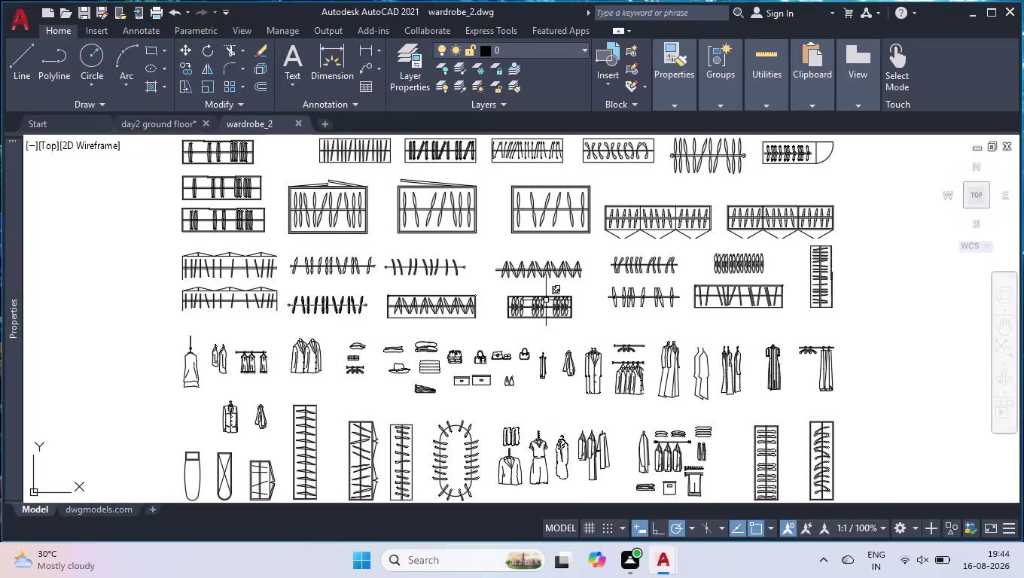
Copy the long hanging-rail wardrobe block from wardrobe_2.dwg and return to the day2 ground floor plan.
scroll(down, 3)
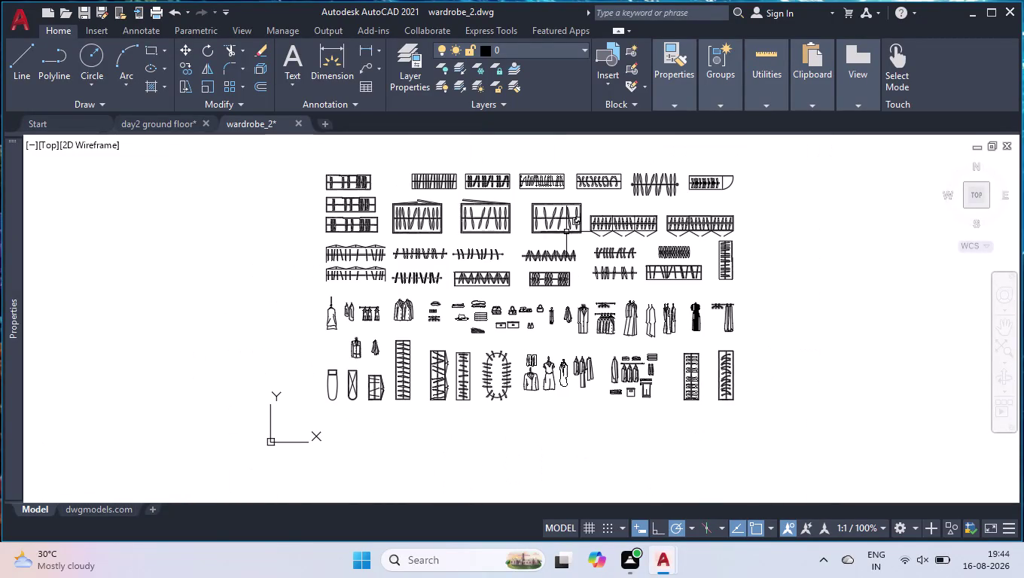
scroll(up, 3)
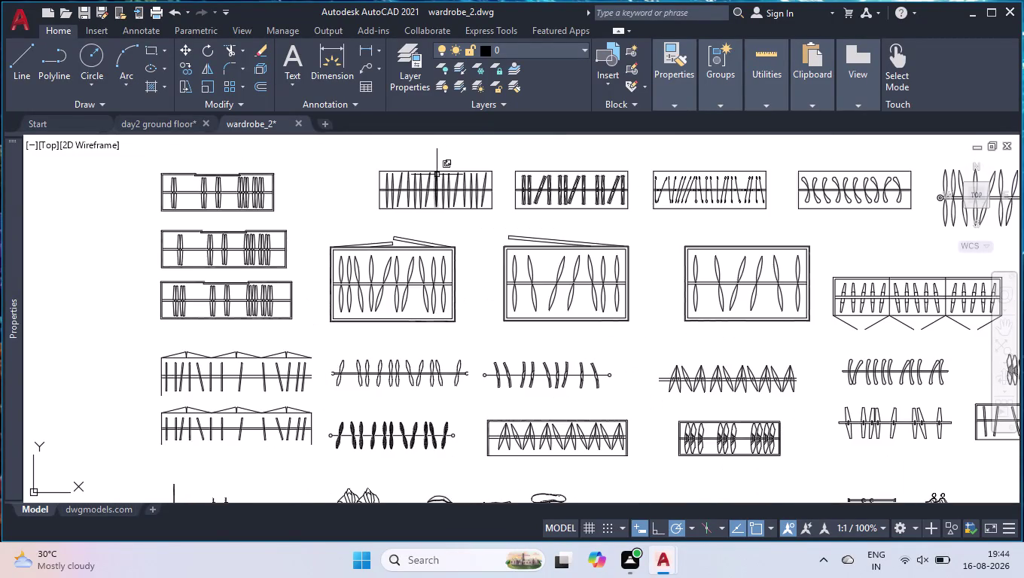
scroll(up, 3)
scroll(down, 3)
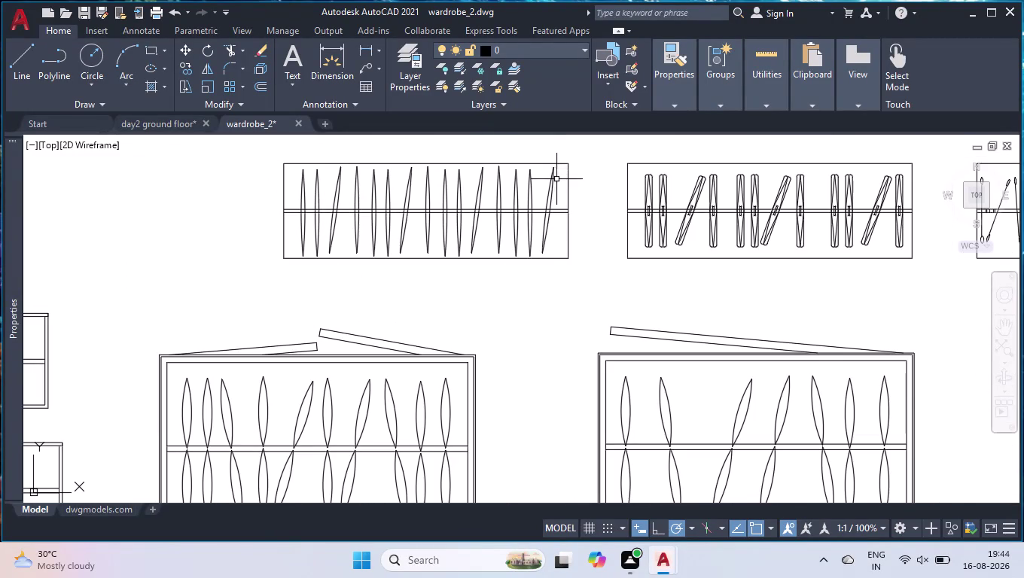
click(574, 157)
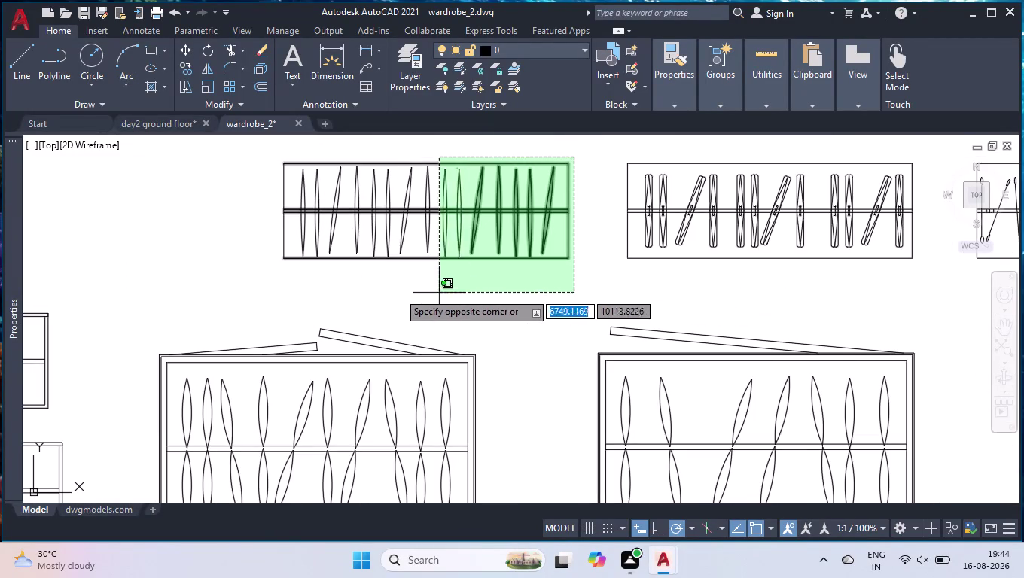
click(276, 289)
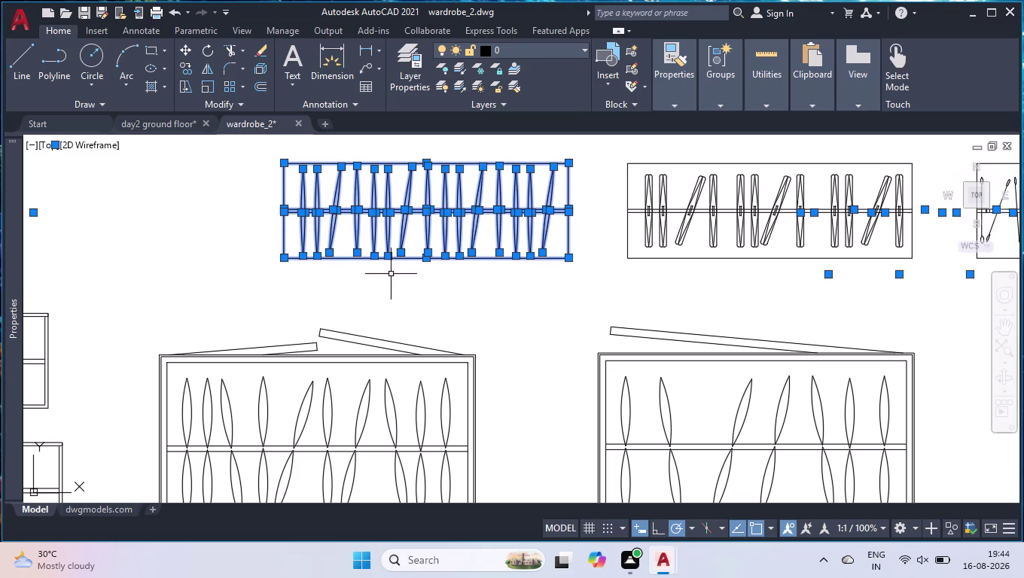
key(c)
key(BackSpace)
key(ctrl+c)
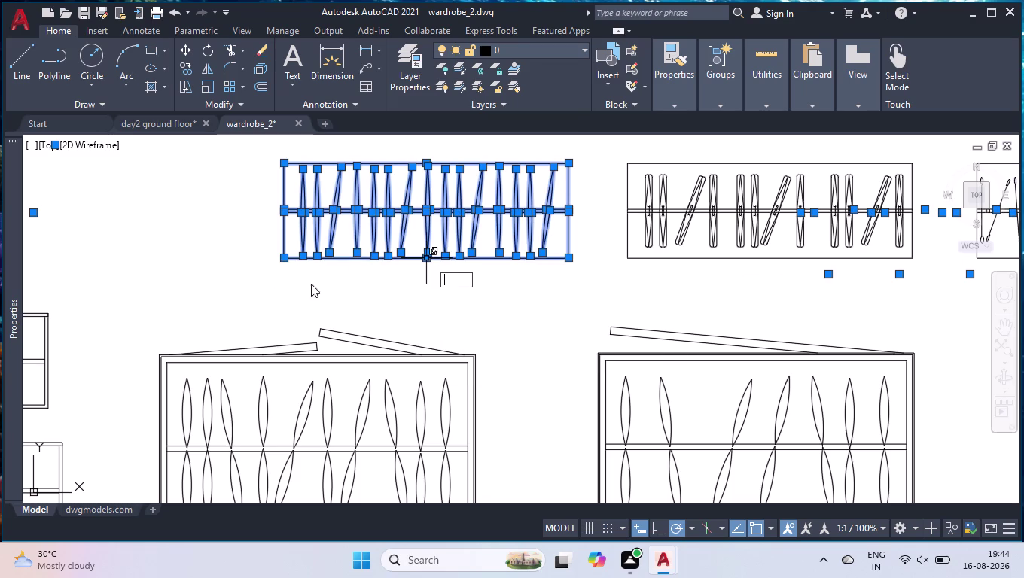
click(299, 279)
click(299, 278)
key(ctrl+c)
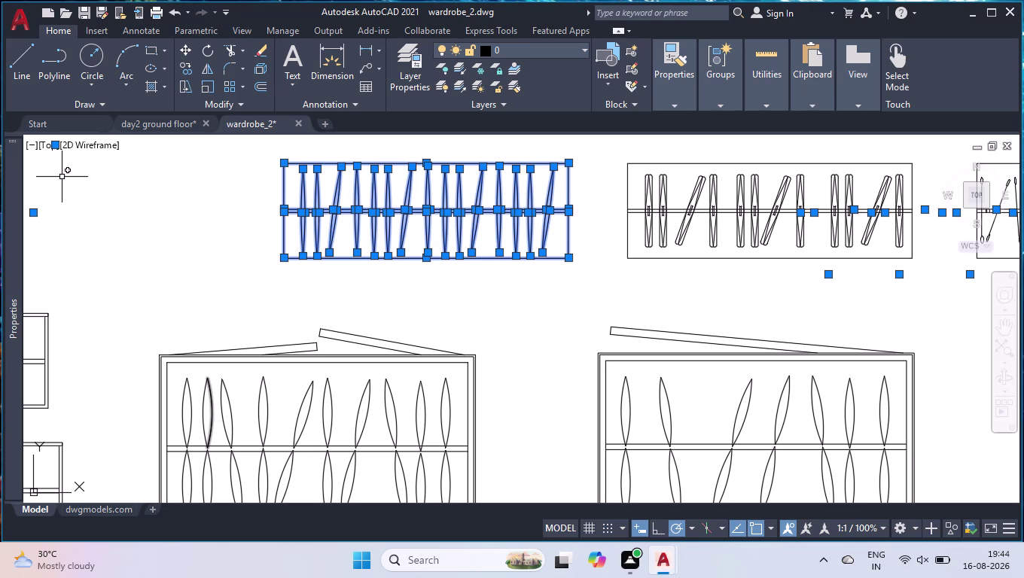
click(120, 120)
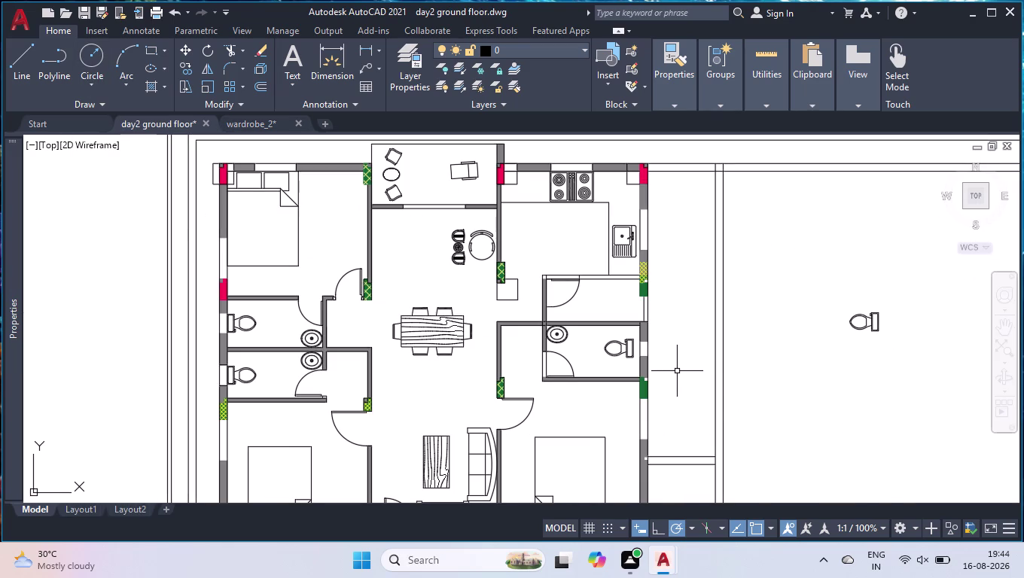
Paste the wardrobe beside the plan and combine its pieces into one group.
key(ctrl+v)
scroll(down, 3)
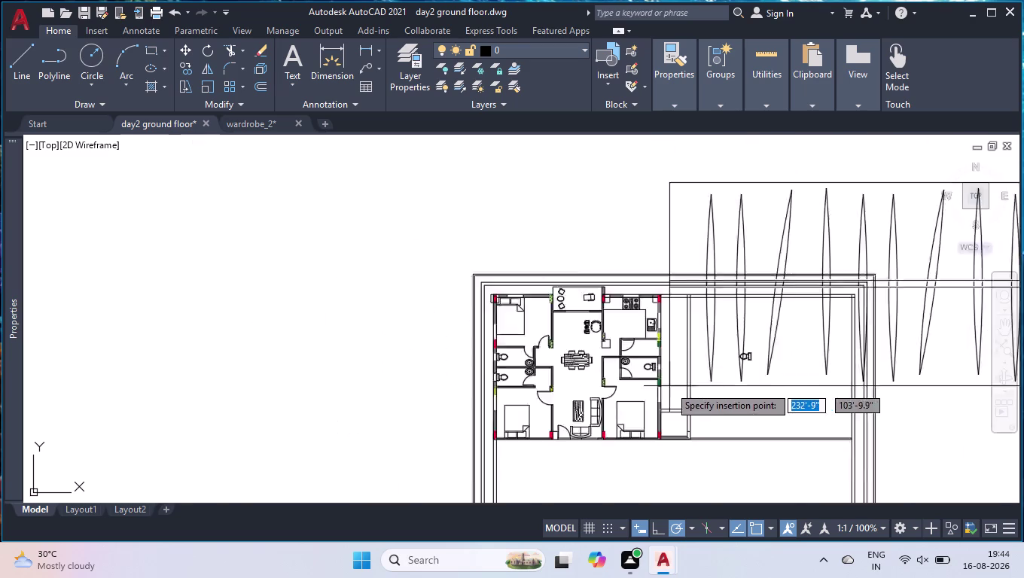
scroll(down, 3)
scroll(down, 3)
click(351, 320)
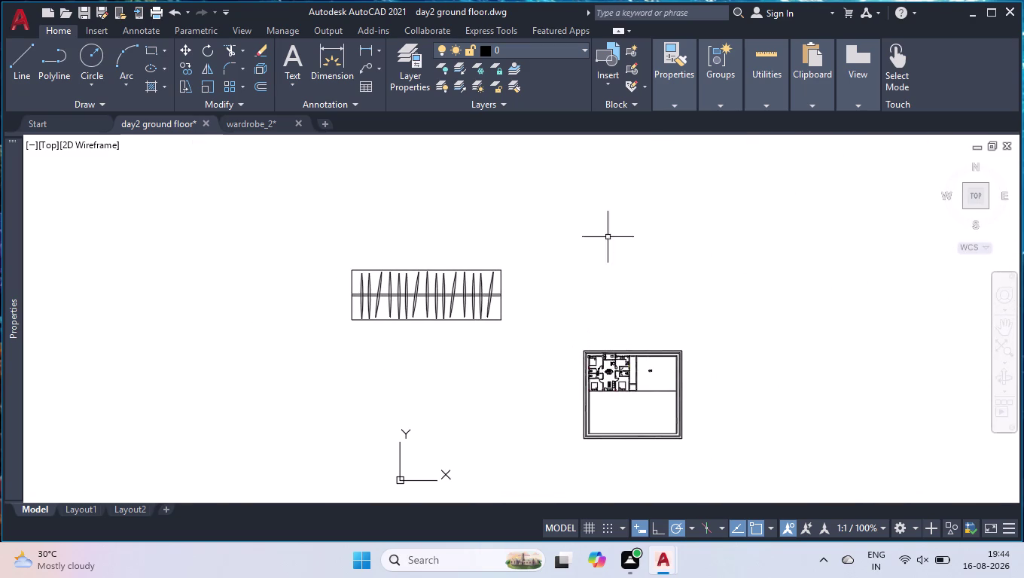
click(612, 229)
click(166, 332)
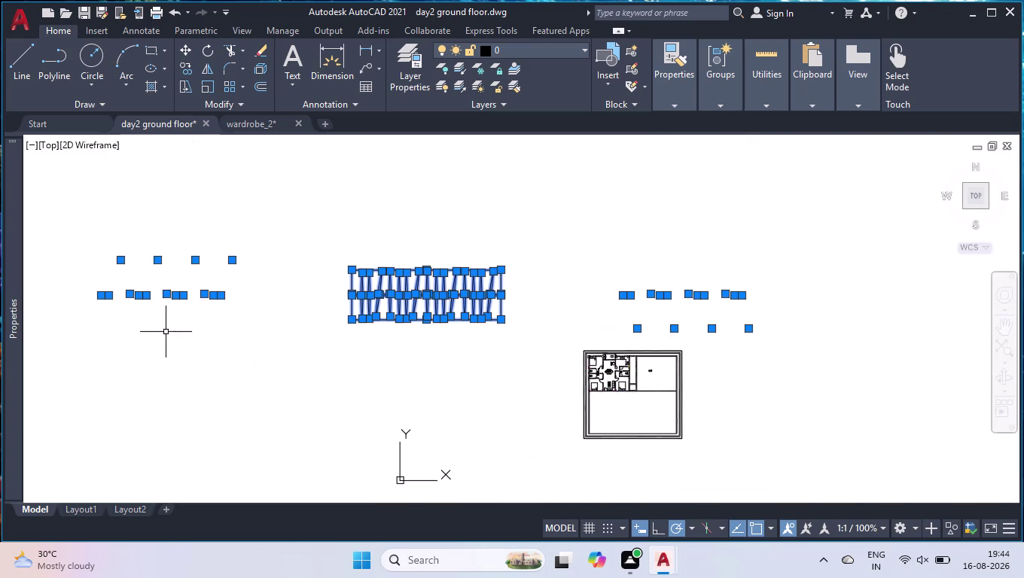
text(group)
key(Return)
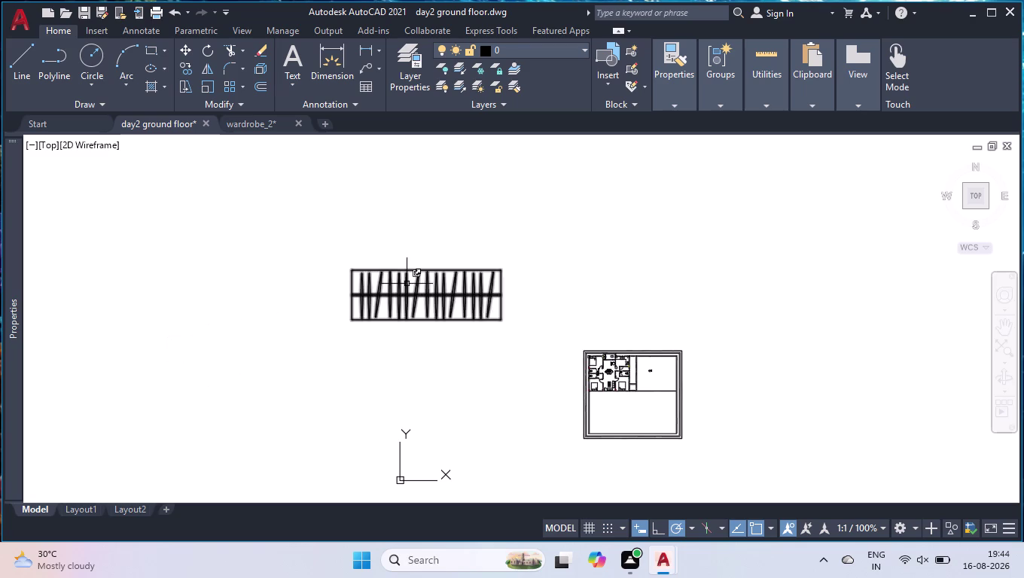
Scale the grouped wardrobe down from its corner base point, then reselect it.
click(407, 284)
text(sca)
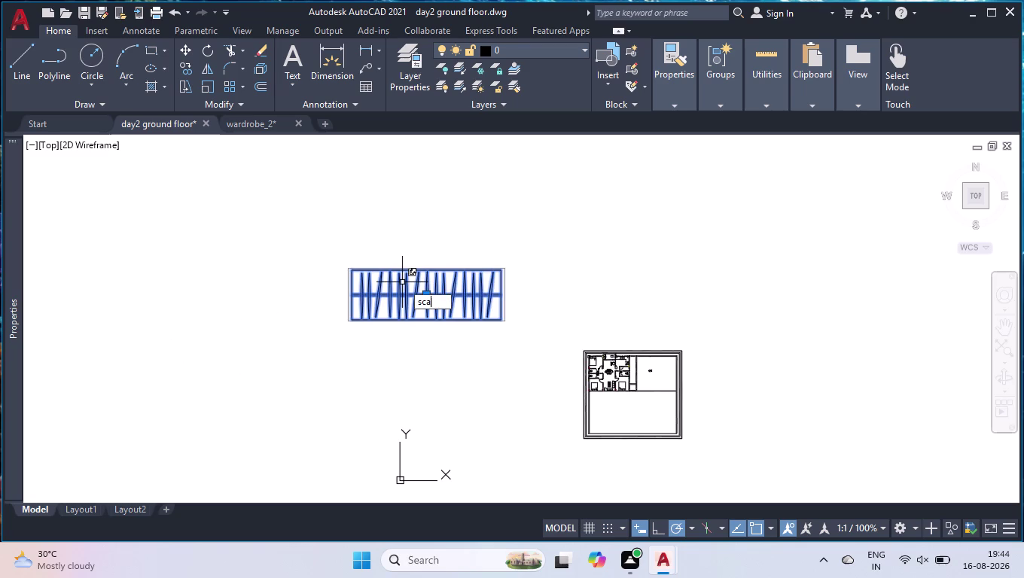
text(l)
key(Return)
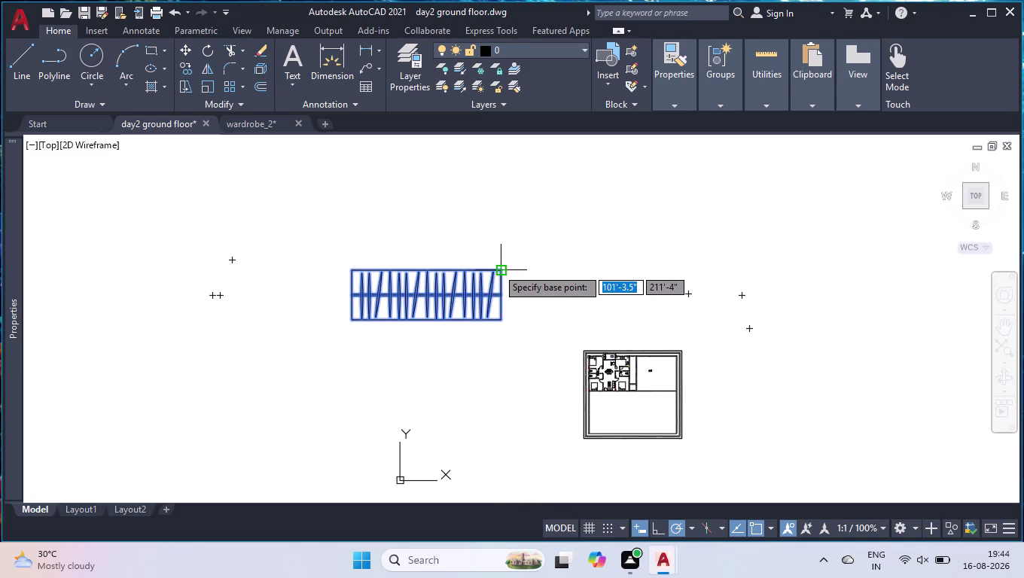
click(357, 320)
click(359, 315)
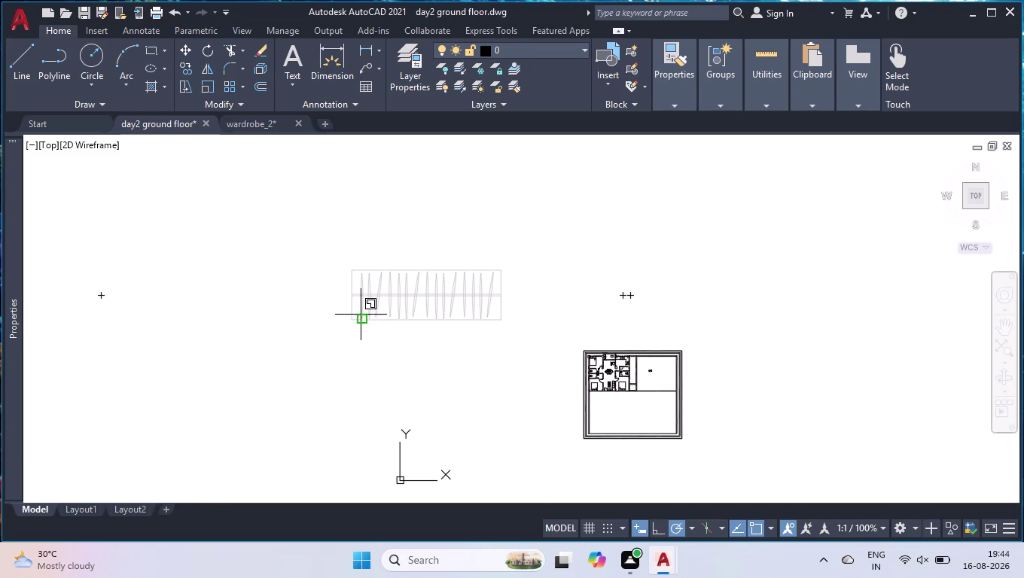
click(361, 315)
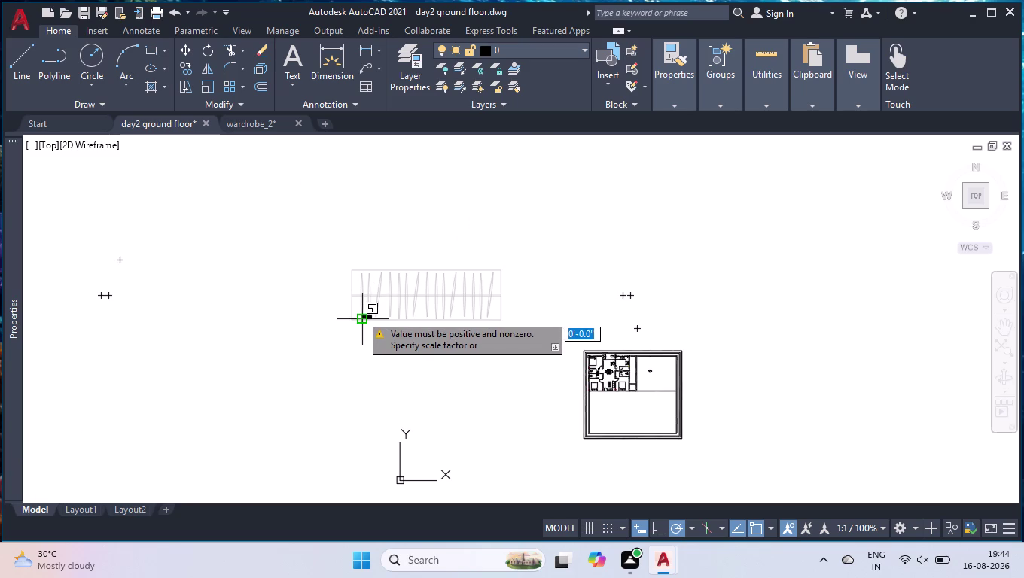
click(362, 313)
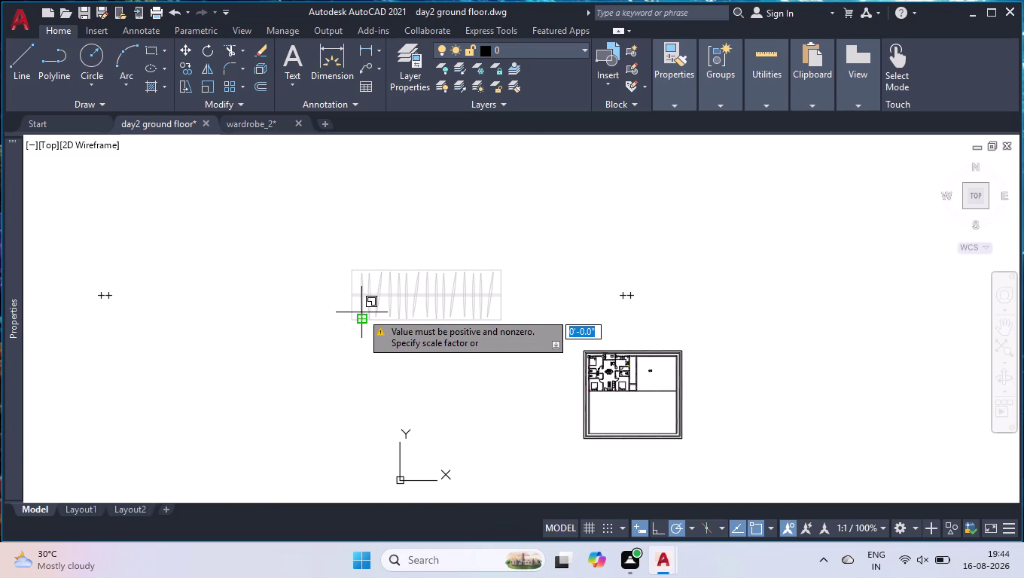
click(362, 313)
click(369, 311)
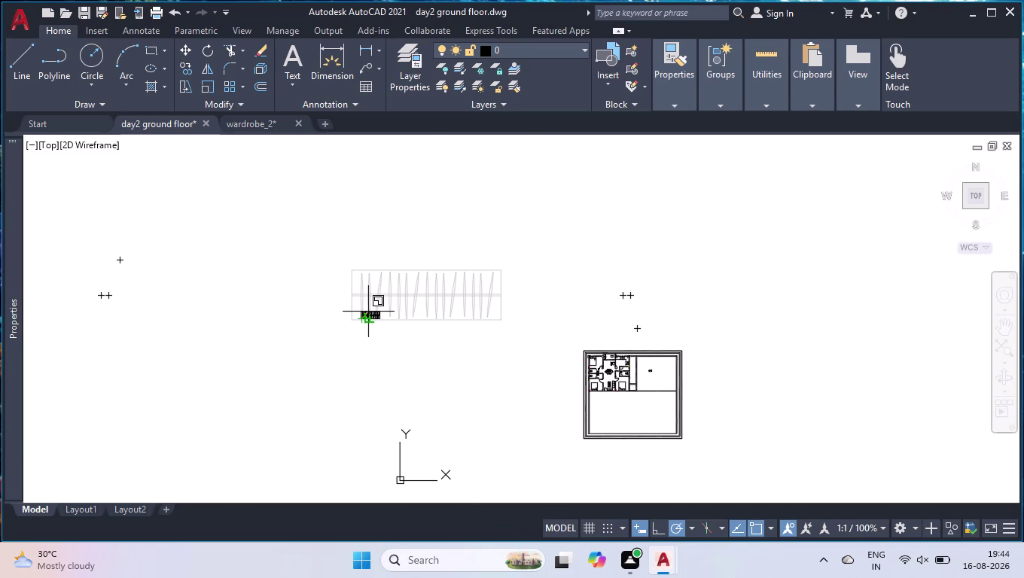
scroll(up, 3)
scroll(up, 3)
click(458, 277)
click(240, 433)
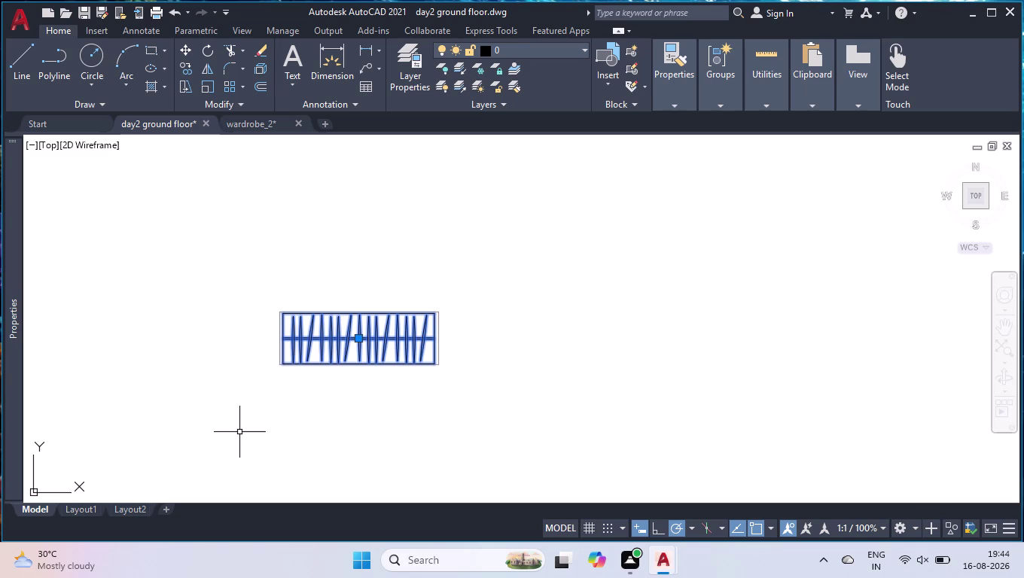
Rotate the wardrobe upright and pick it up to move it toward the bedroom.
text(ro)
key(Return)
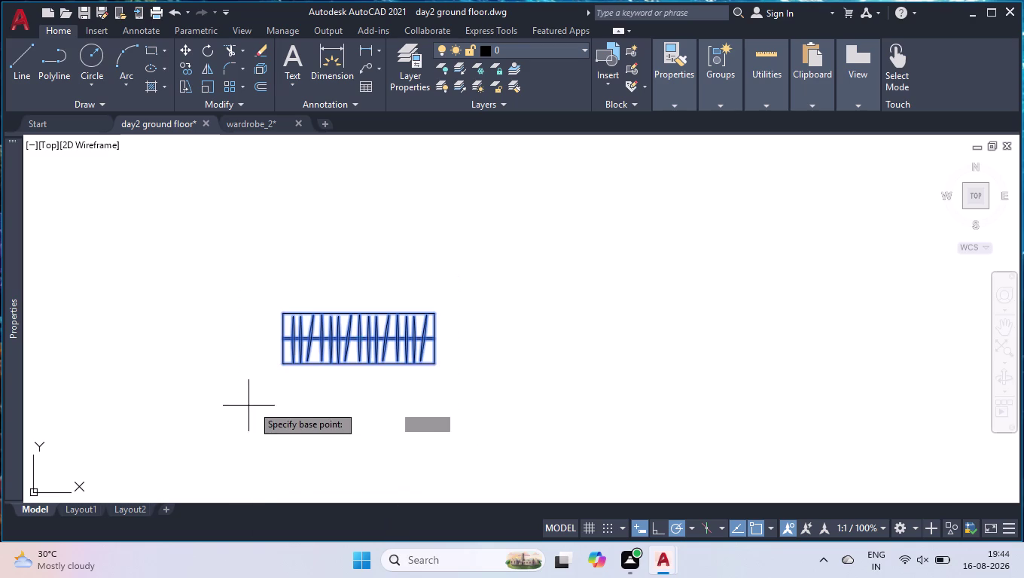
click(280, 361)
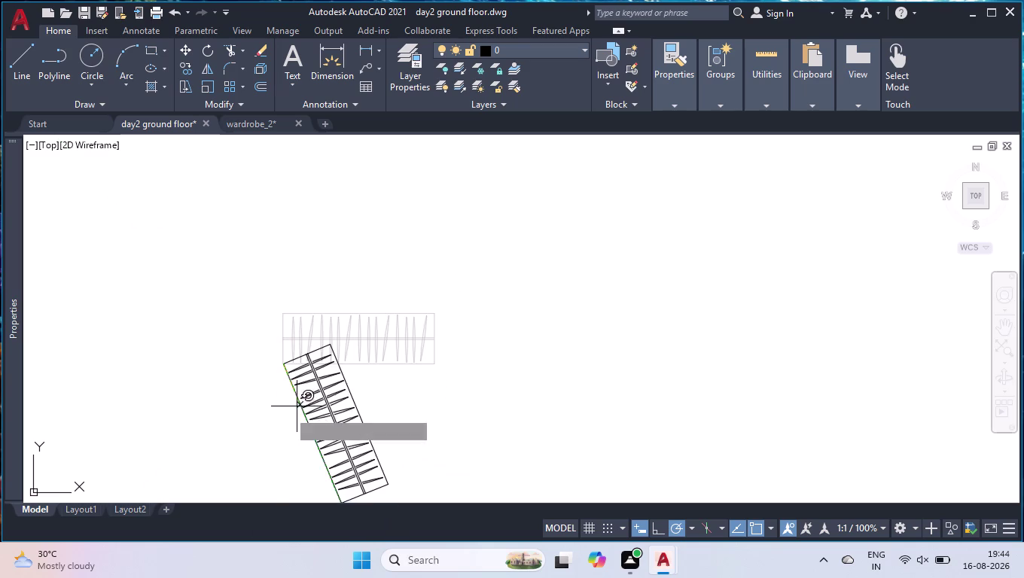
click(278, 423)
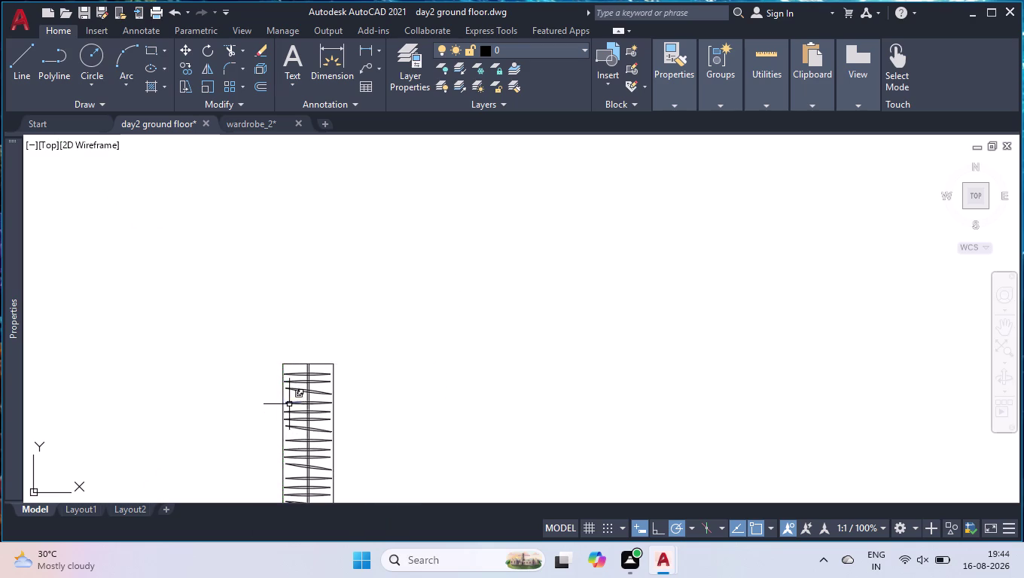
click(290, 404)
click(303, 438)
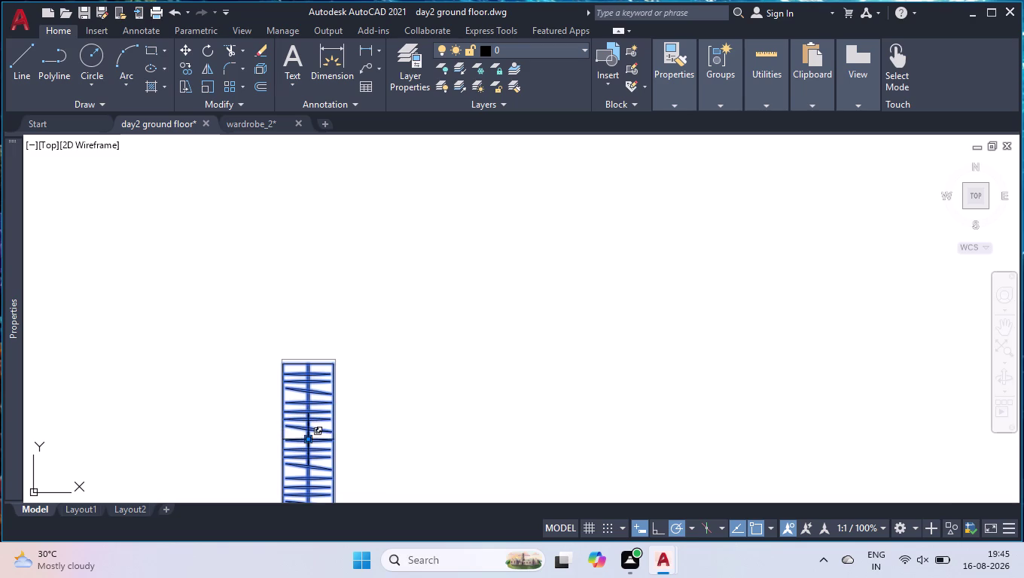
click(308, 441)
scroll(down, 3)
scroll(down, 3)
scroll(up, 3)
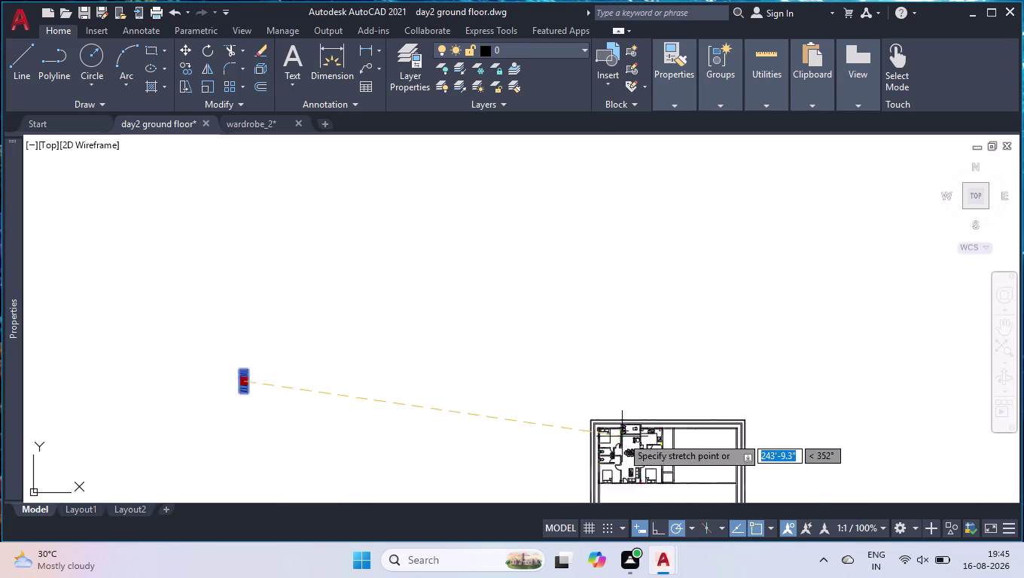
scroll(up, 3)
scroll(up, 3)
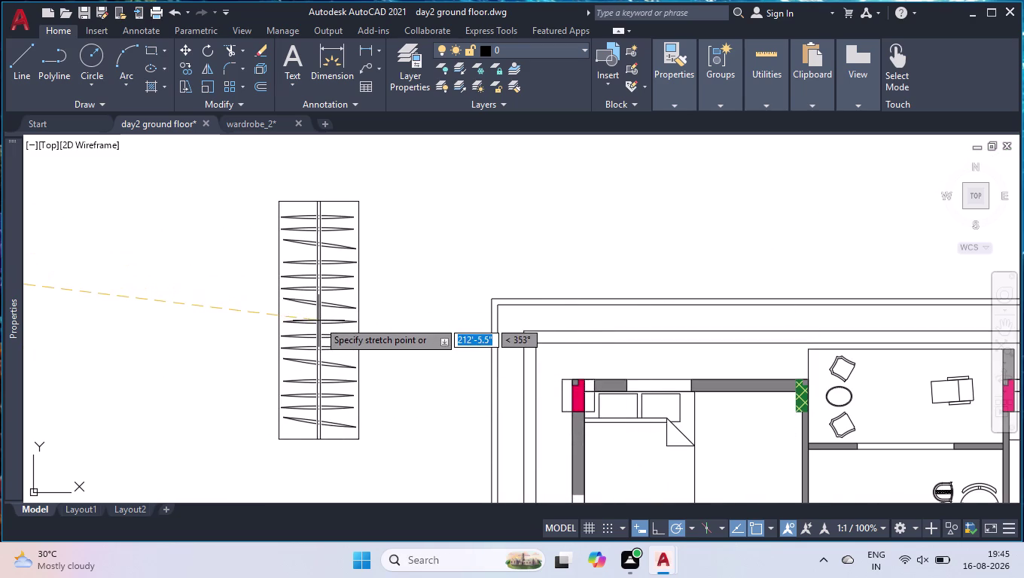
scroll(down, 3)
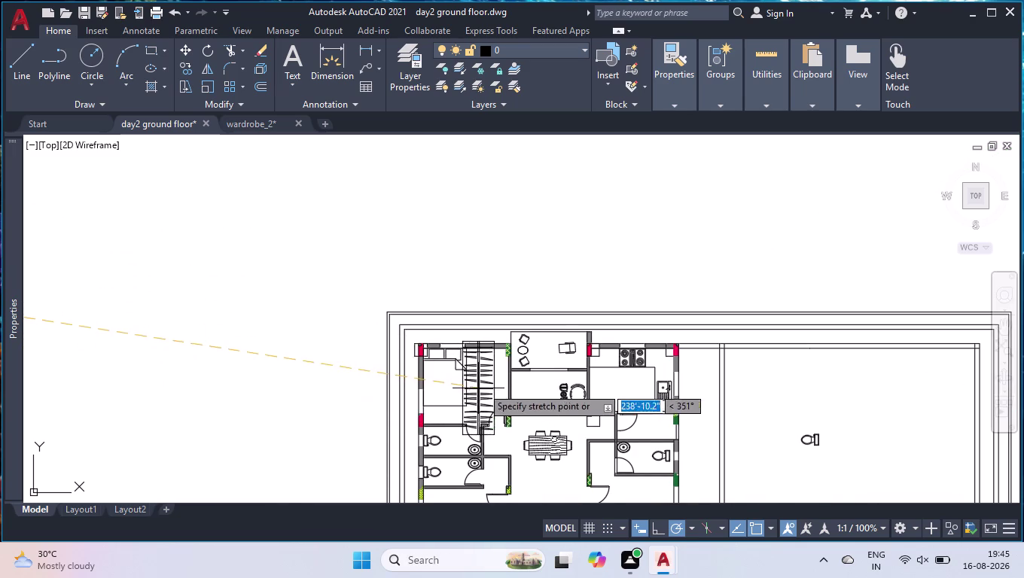
click(239, 343)
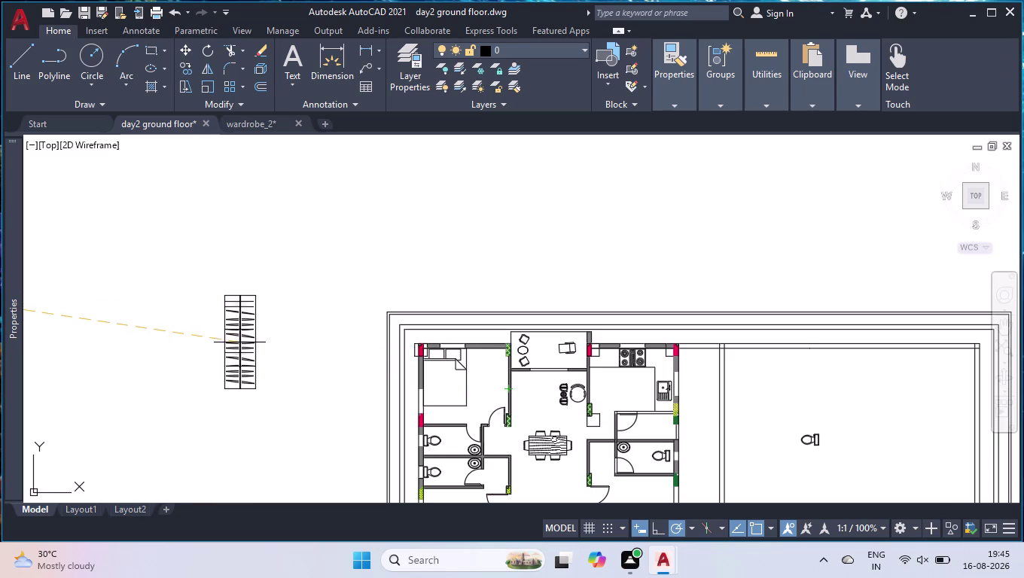
Scale the wardrobe down a second time and grab it to drag into place.
text(sca)
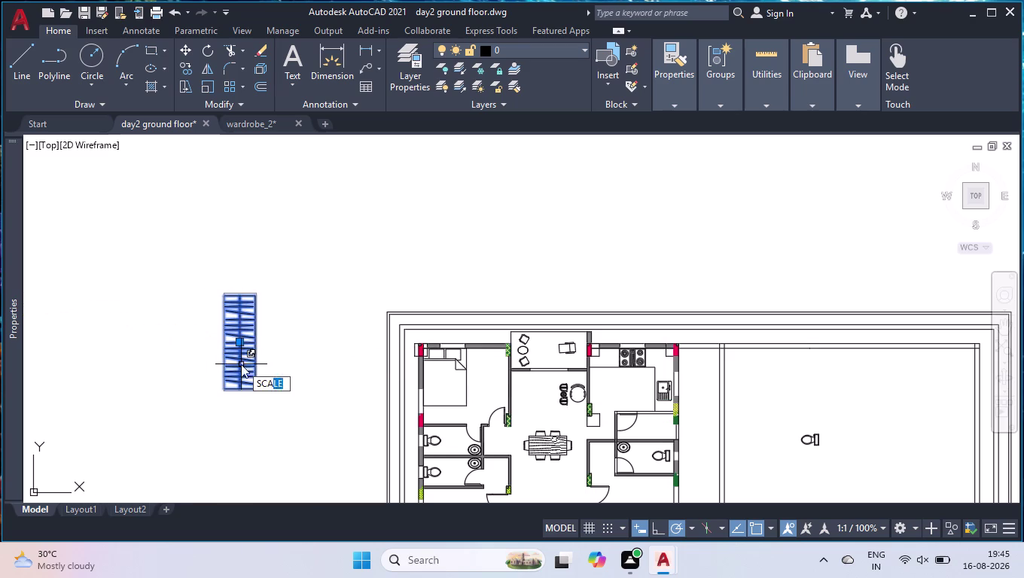
text(l)
key(Return)
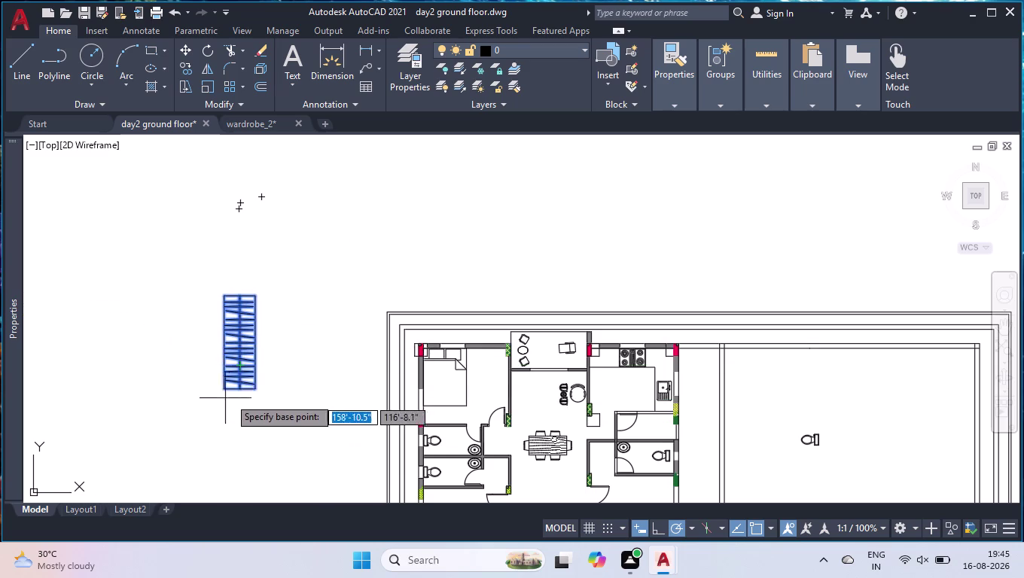
click(222, 387)
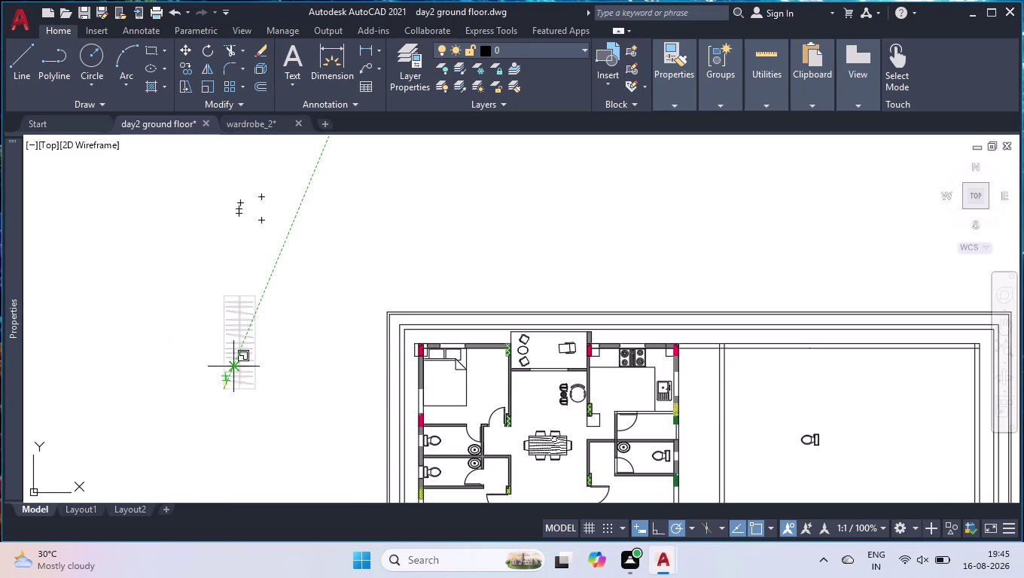
click(245, 365)
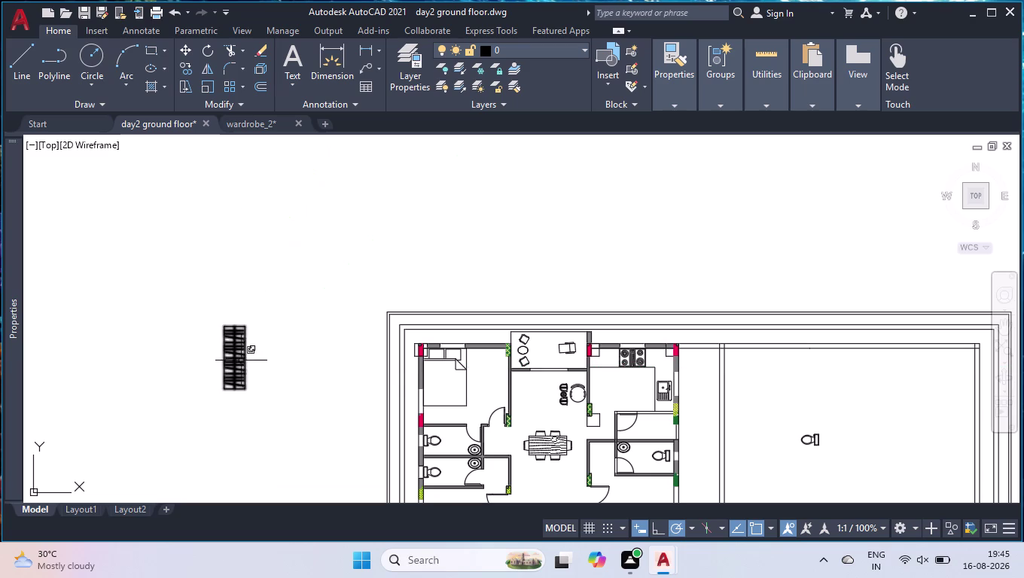
click(236, 359)
click(231, 360)
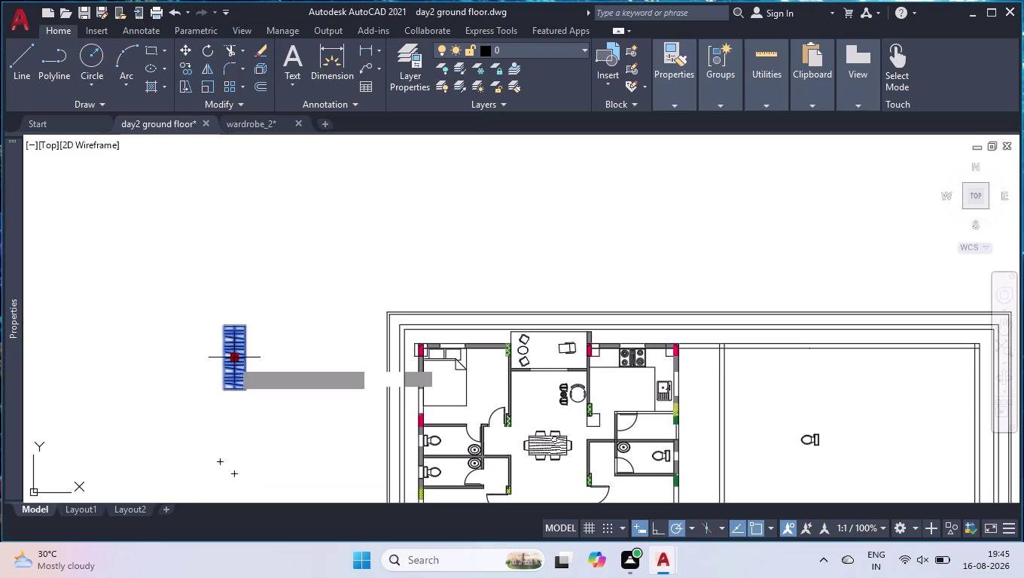
scroll(up, 3)
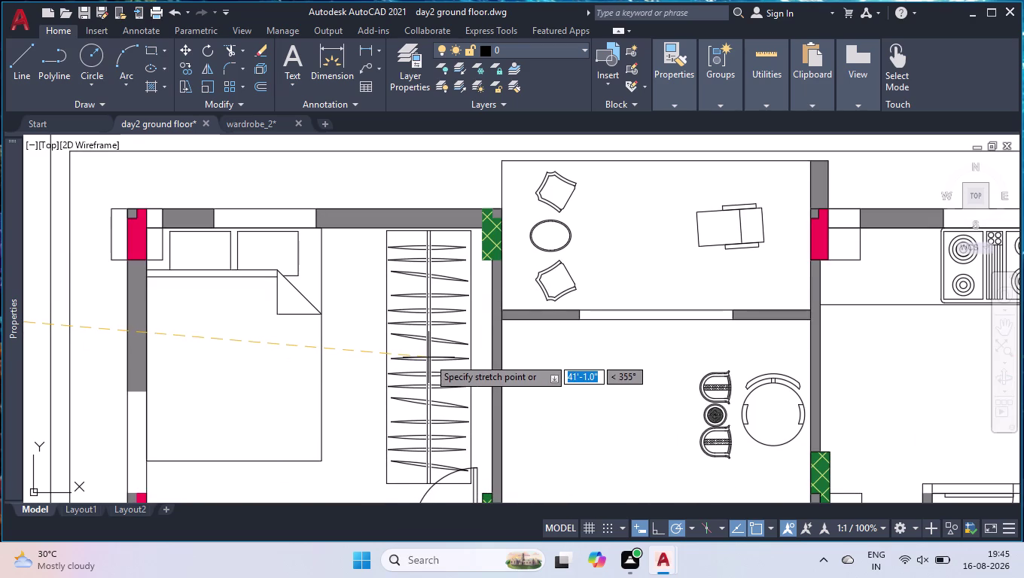
Drop the wardrobe in the top-left bedroom, shrink it, and fit it against the right wall.
click(395, 354)
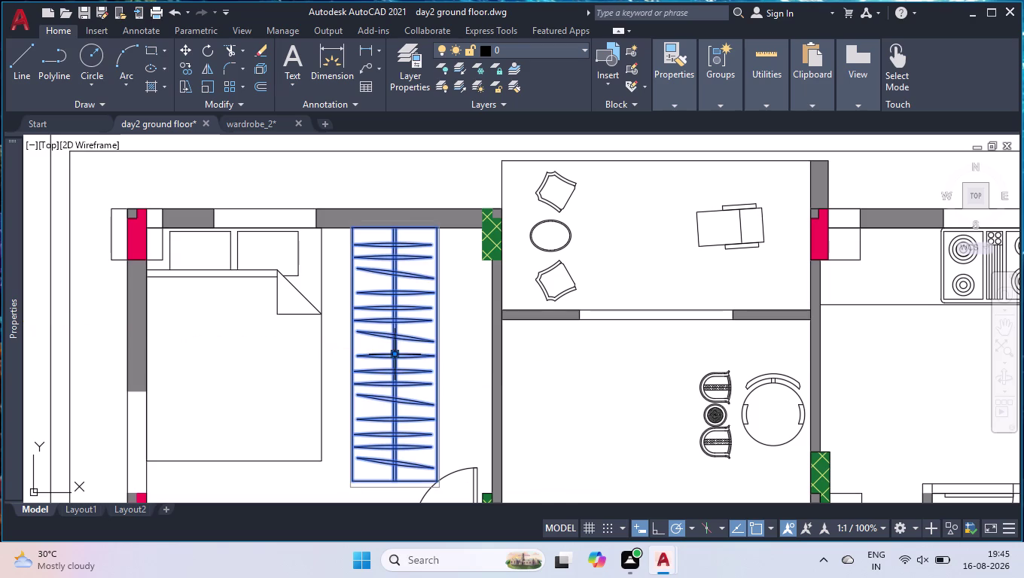
key(space)
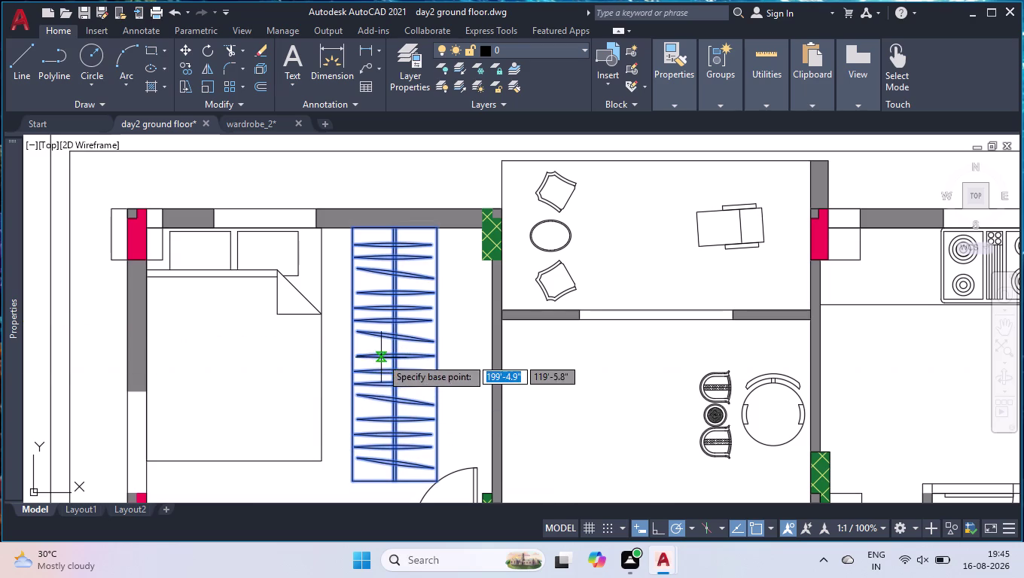
click(393, 348)
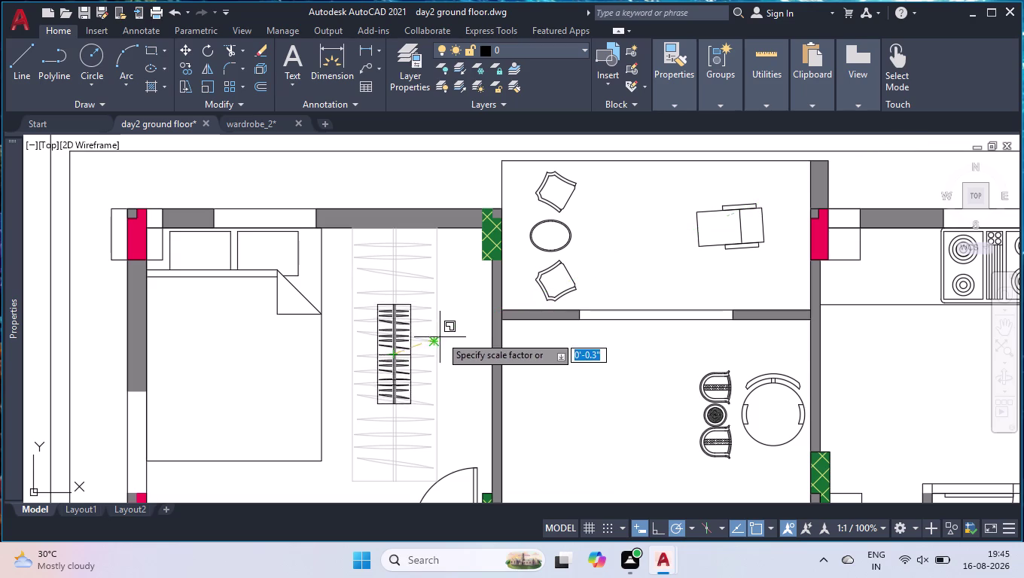
click(444, 293)
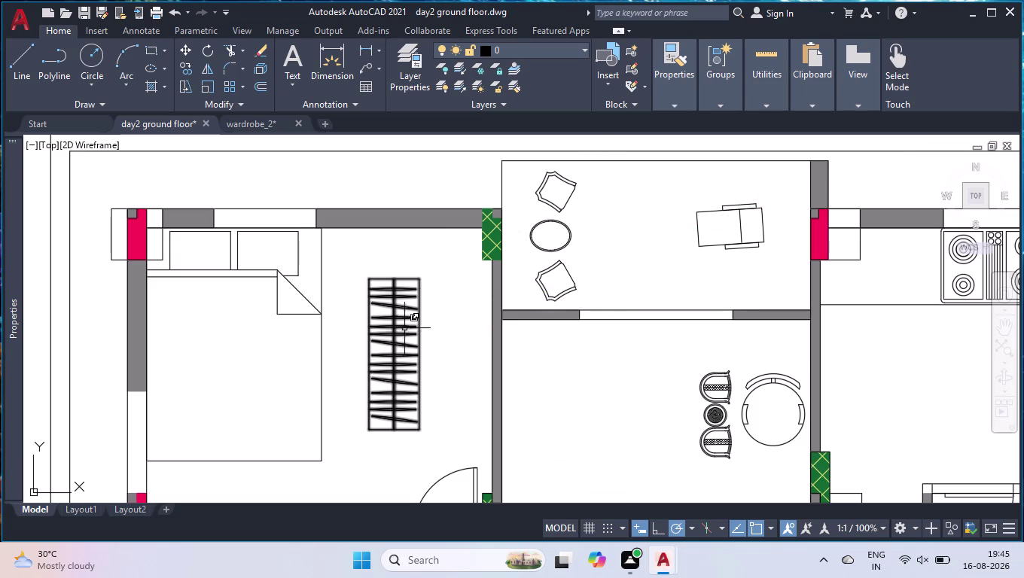
click(400, 332)
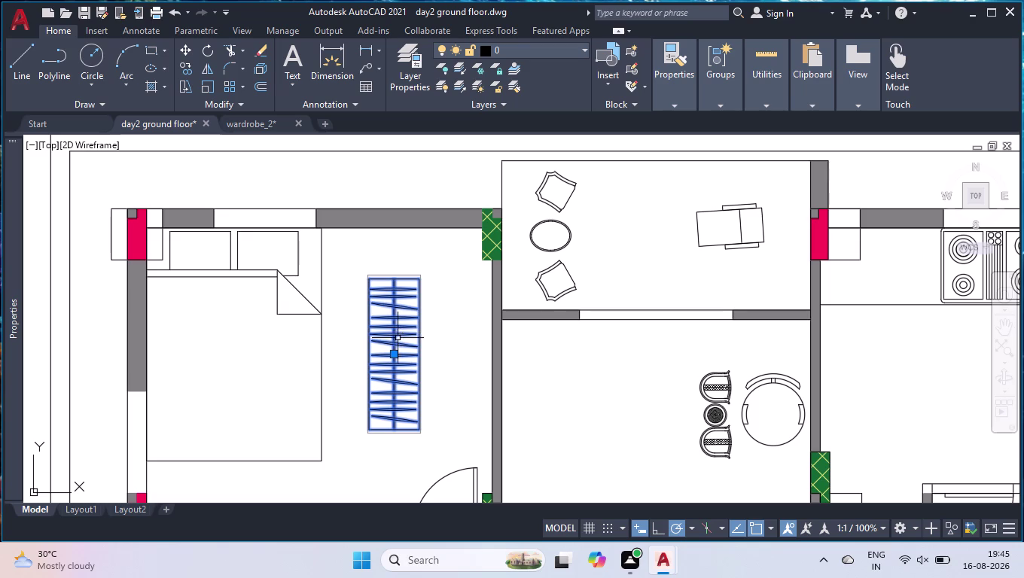
click(390, 357)
click(396, 355)
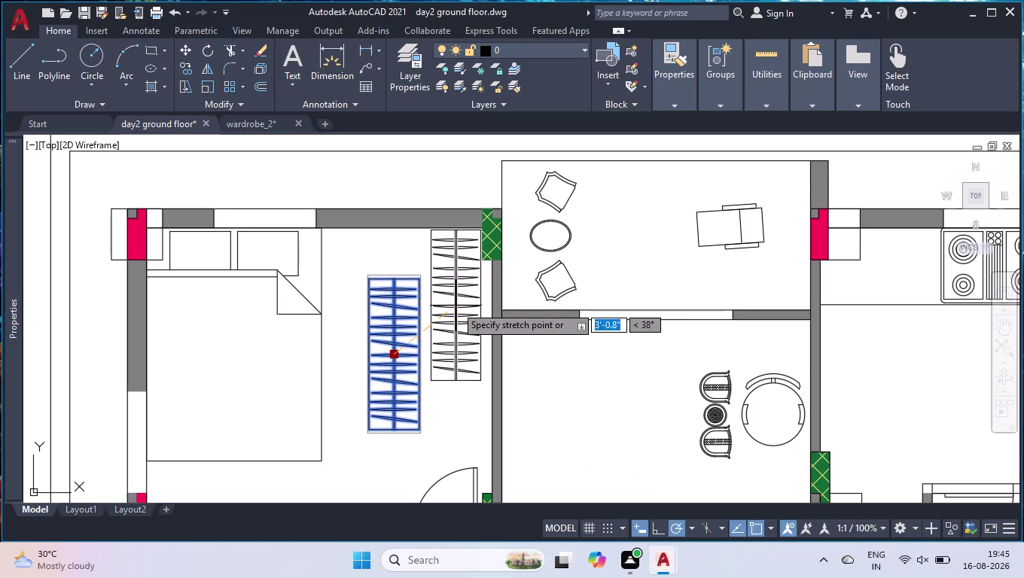
click(456, 306)
Copy the wardrobe into the bottom-left and bottom-right bedrooms.
text(c)
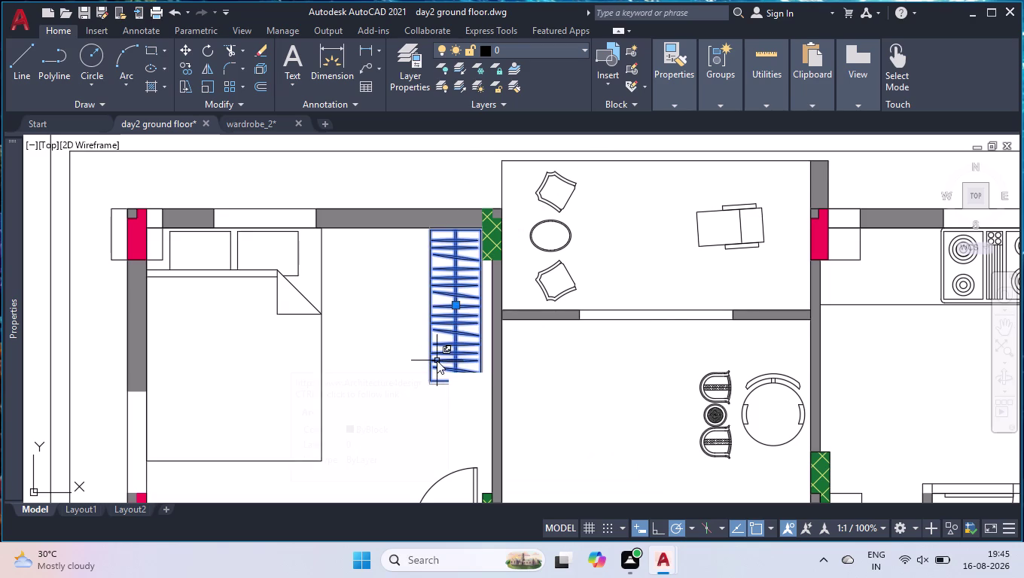
text(o)
key(Return)
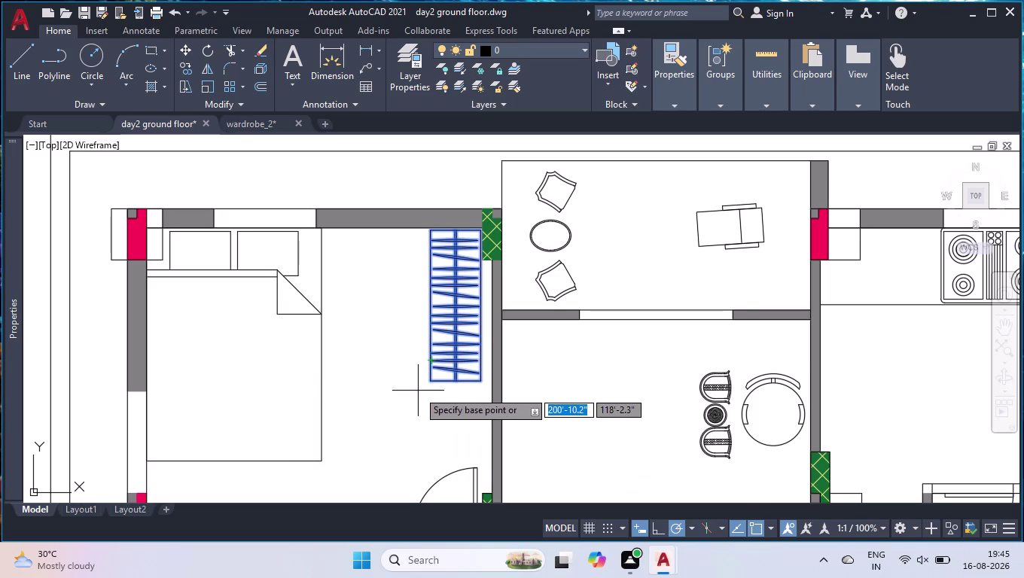
click(479, 382)
scroll(down, 3)
scroll(down, 3)
scroll(up, 3)
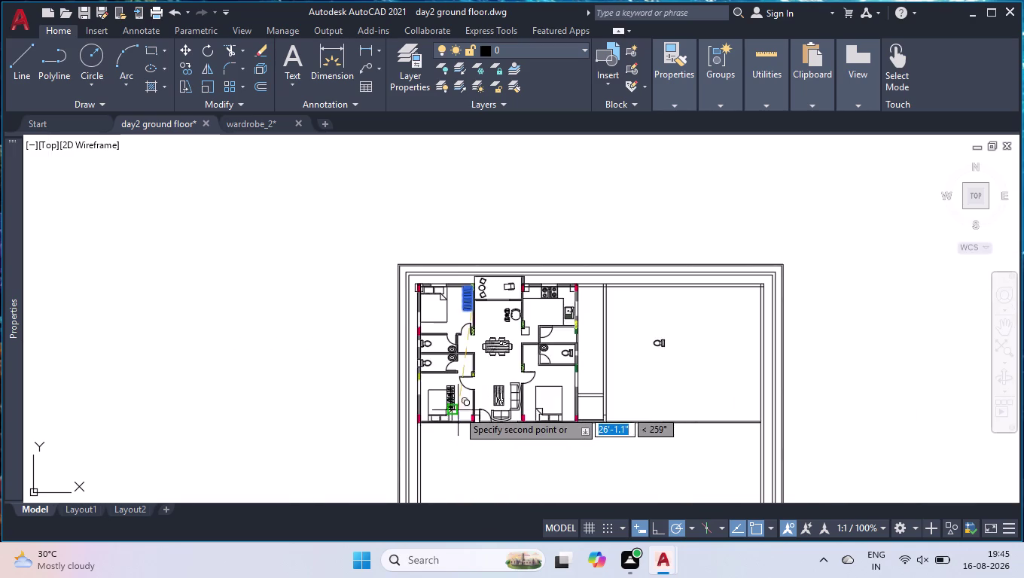
scroll(up, 3)
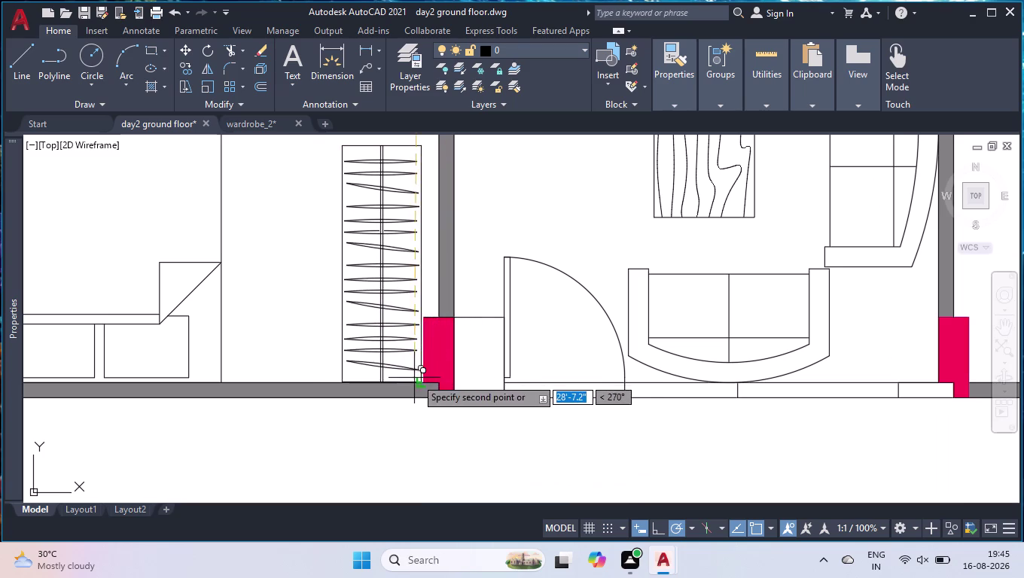
click(426, 380)
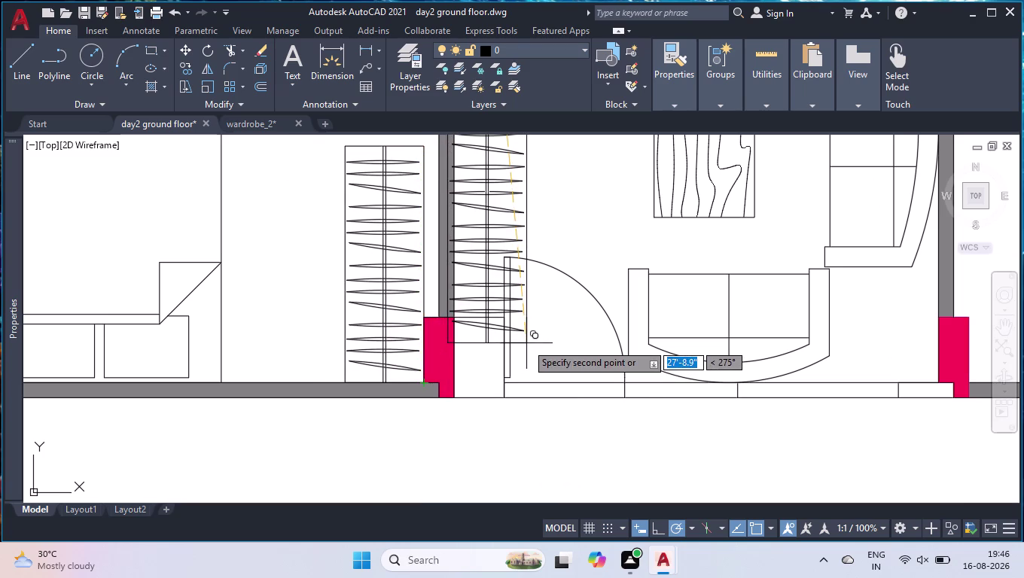
scroll(down, 3)
scroll(up, 3)
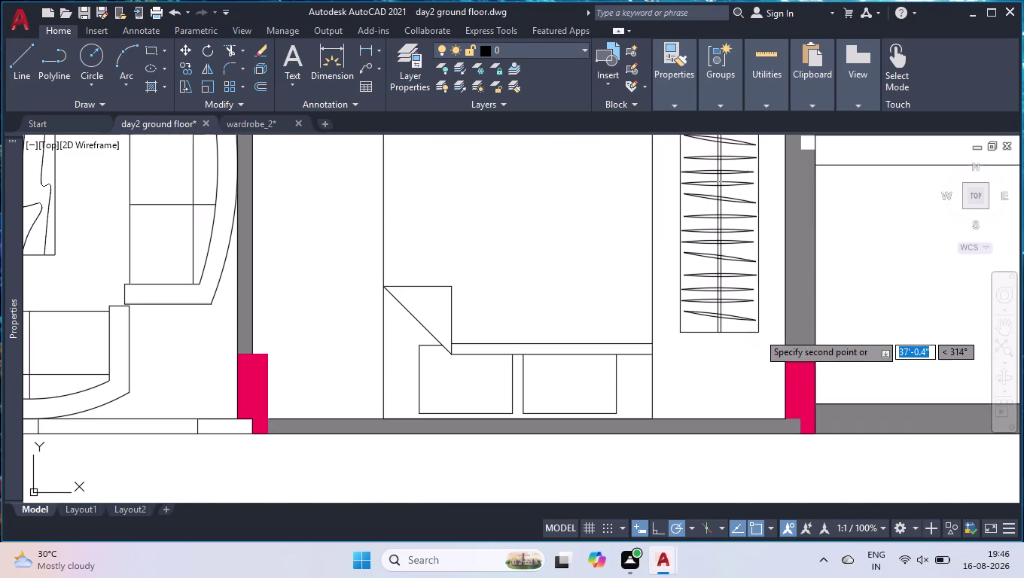
click(782, 420)
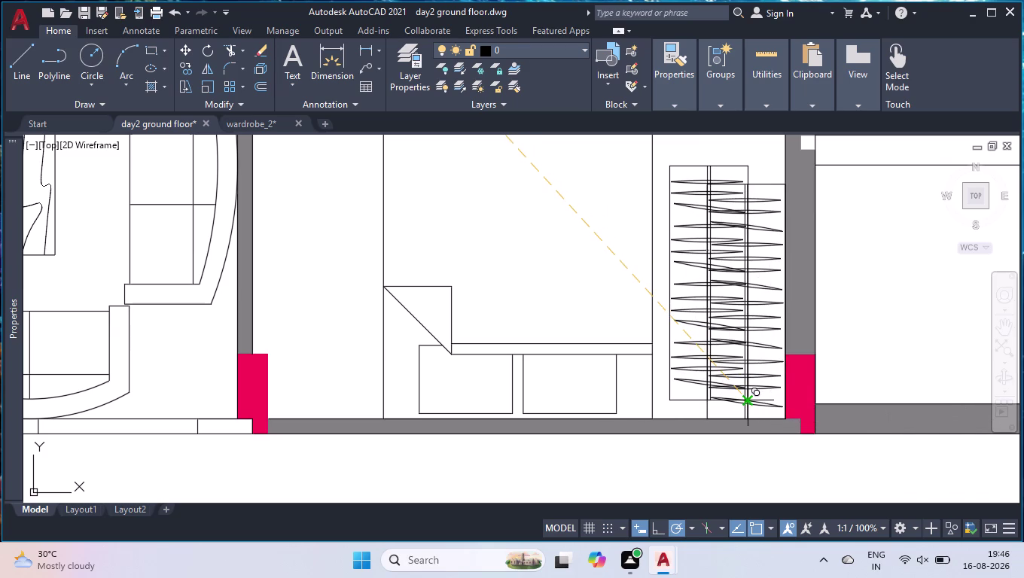
key(Return)
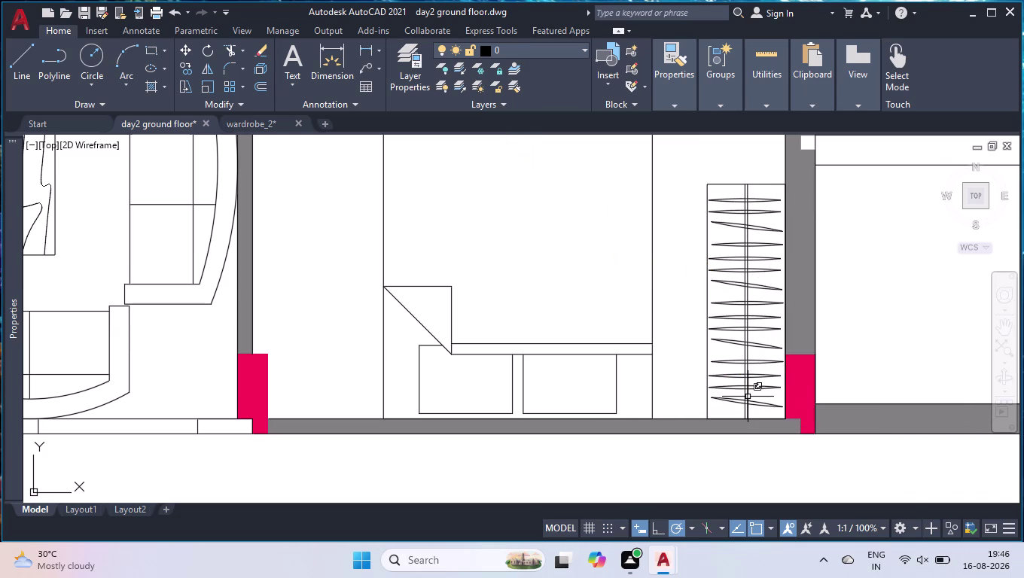
scroll(down, 3)
scroll(down, 3)
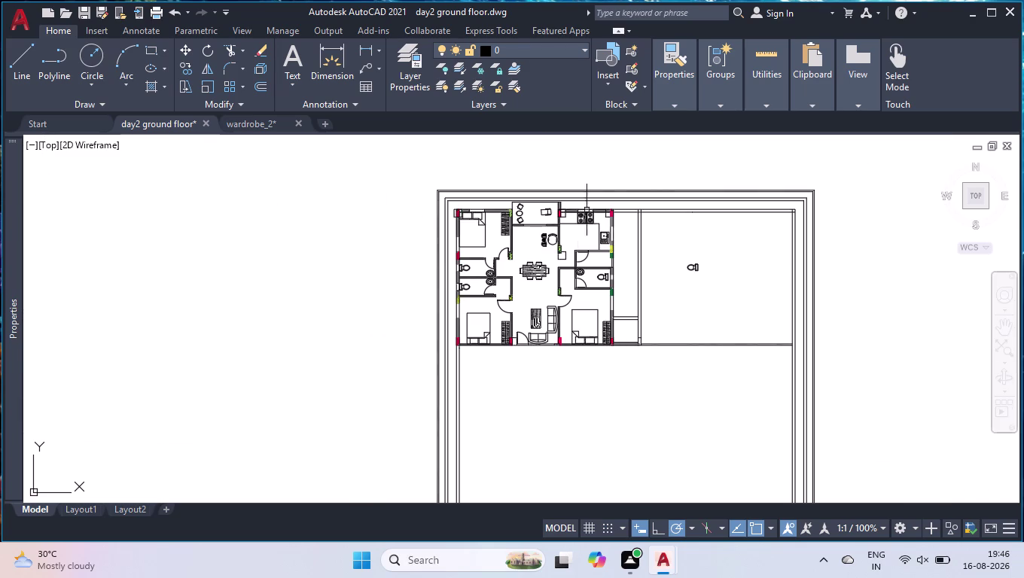
Window-select the small square beside the dining-kitchen wall opening.
scroll(up, 3)
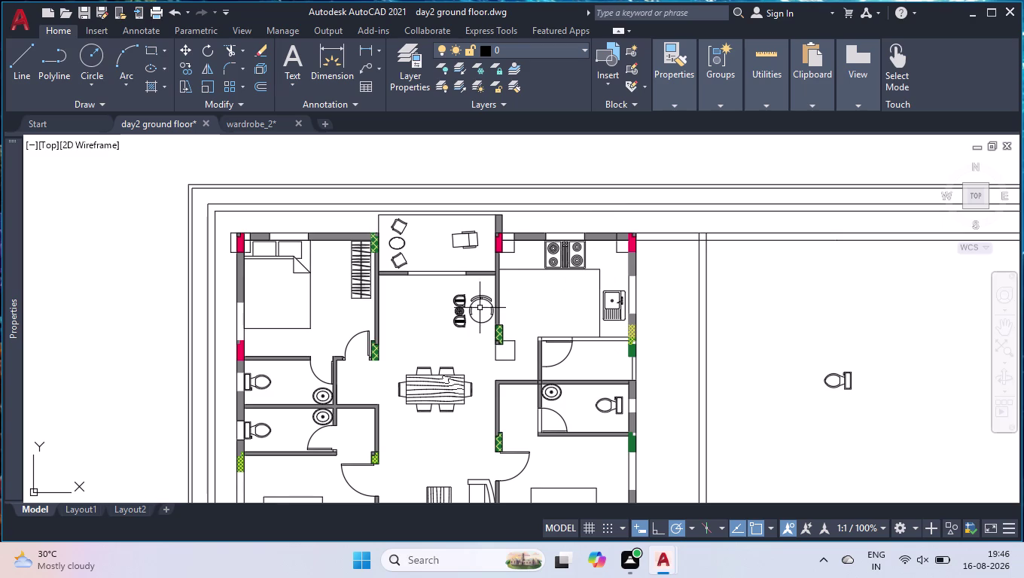
scroll(up, 3)
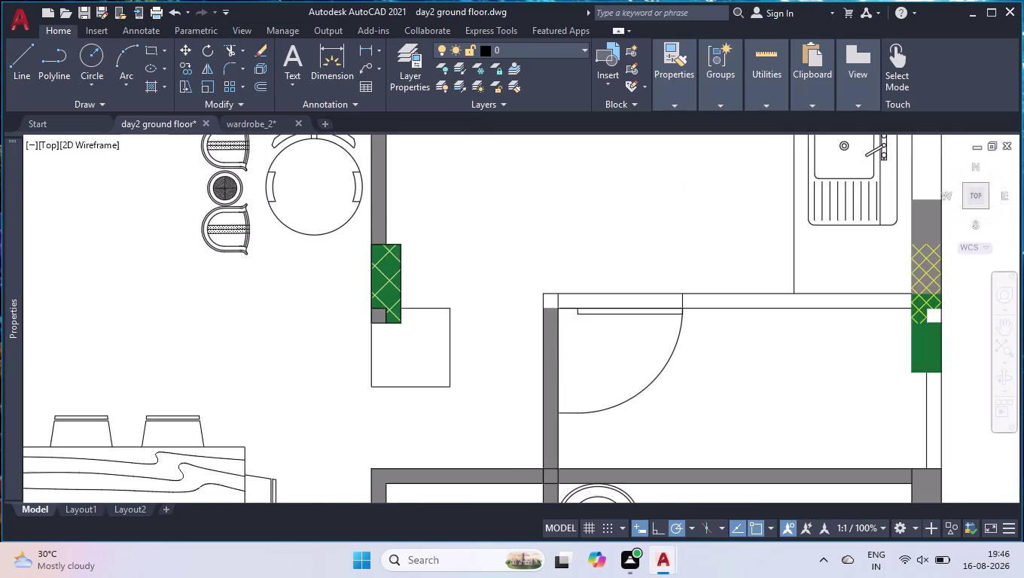
scroll(down, 3)
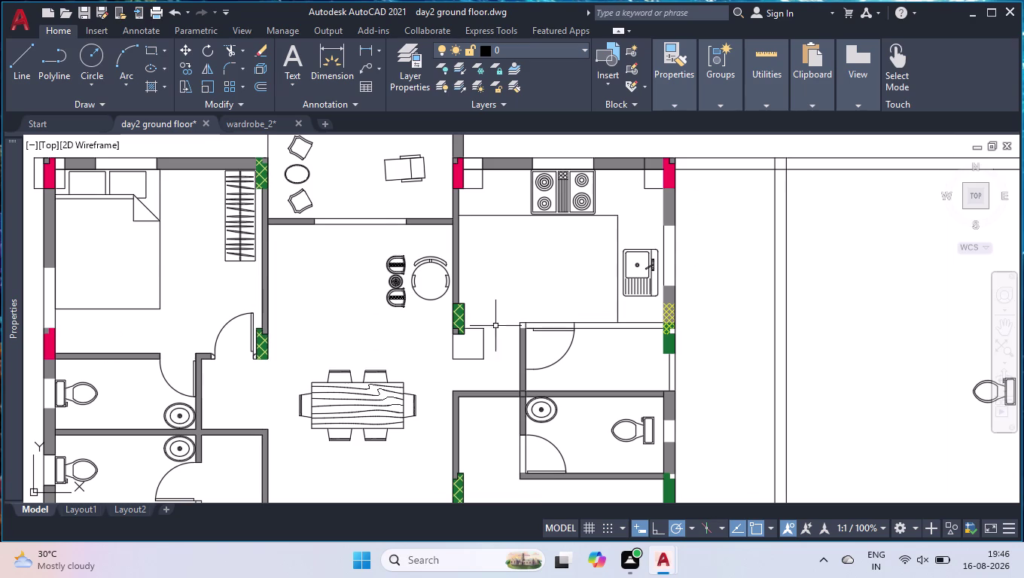
click(476, 312)
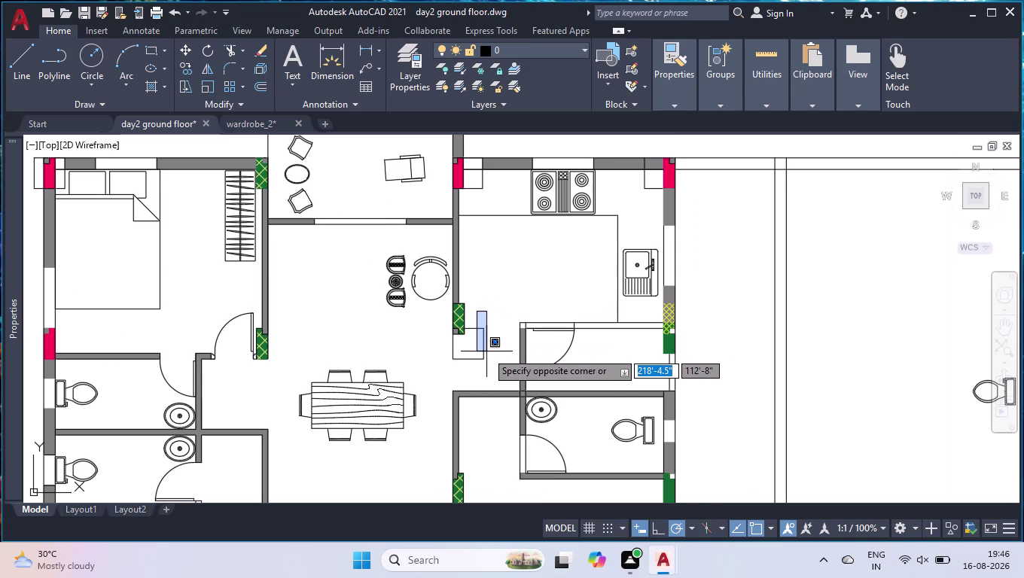
click(474, 353)
click(499, 353)
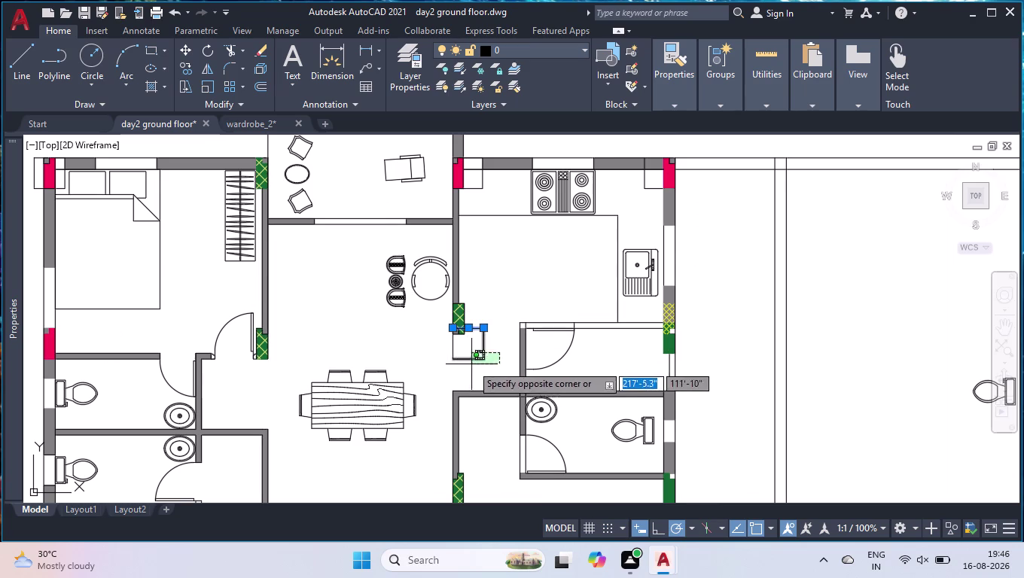
click(443, 364)
Use Select Similar from the right-click menu to pick all matching objects.
scroll(up, 3)
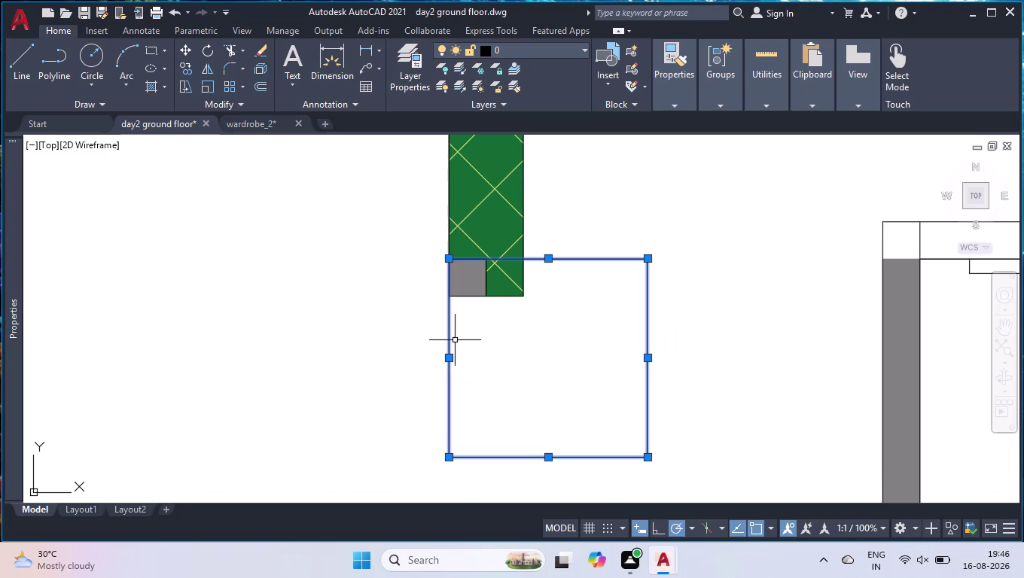
right_click(410, 343)
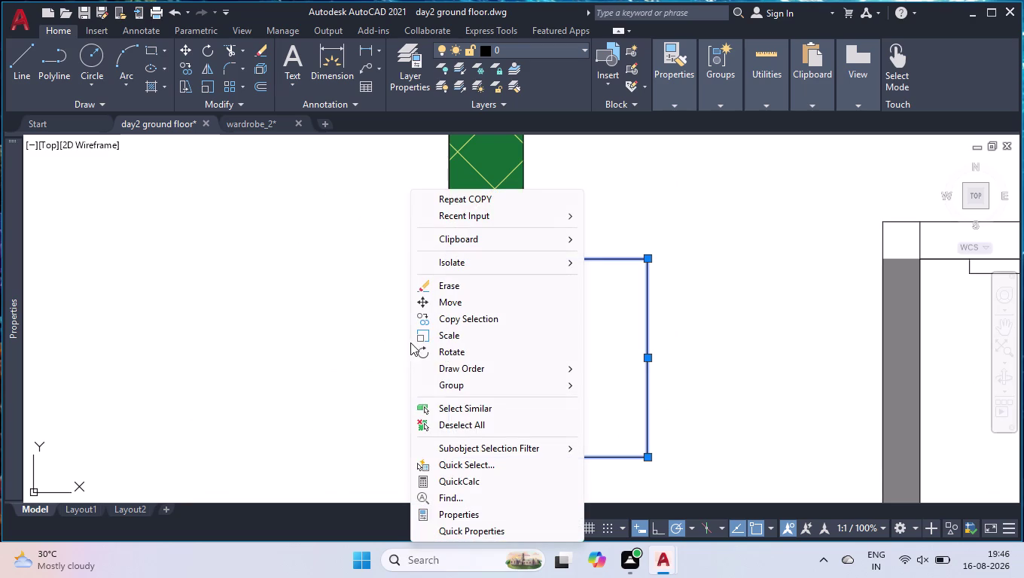
click(446, 411)
scroll(down, 3)
scroll(down, 3)
scroll(down, 3)
scroll(up, 3)
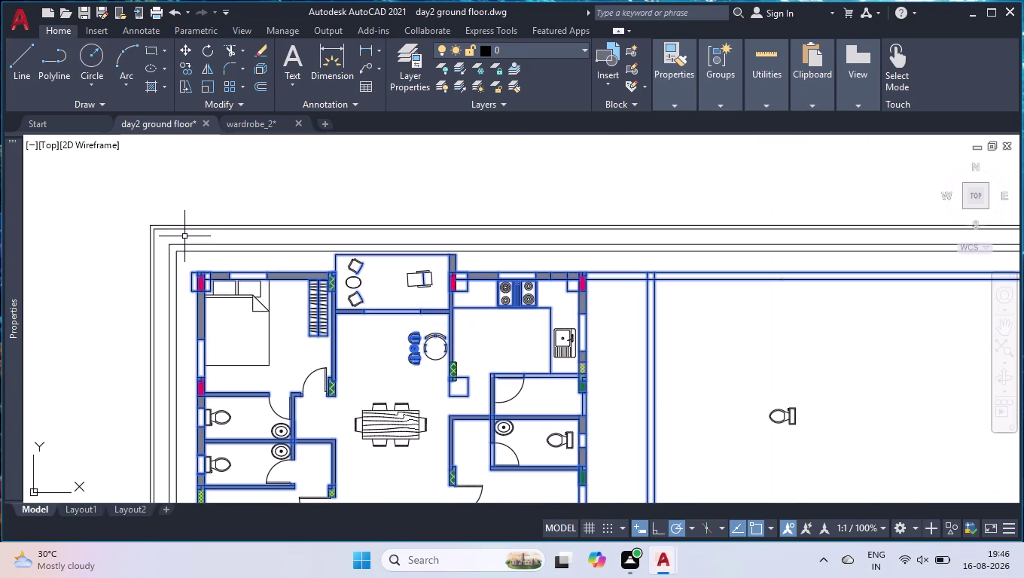
Clear the whole-plan selection and select the outline lines around the top-left corner column.
scroll(down, 3)
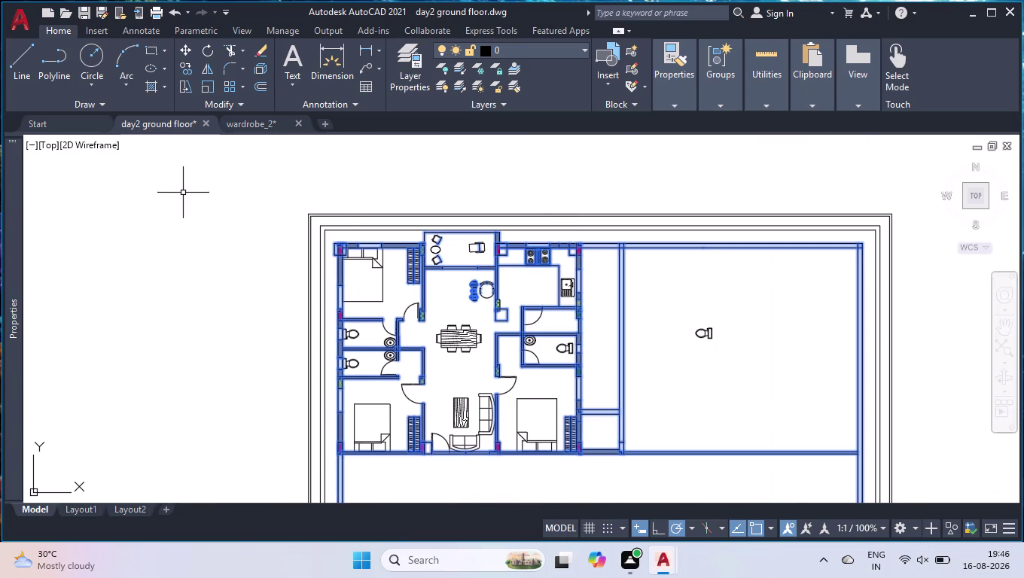
right_click(181, 193)
click(254, 425)
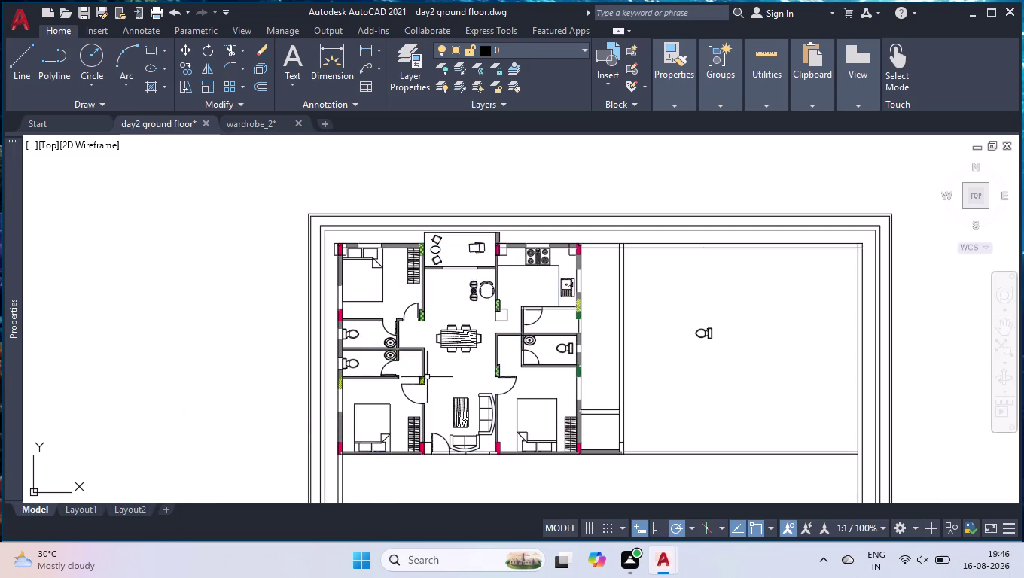
scroll(up, 3)
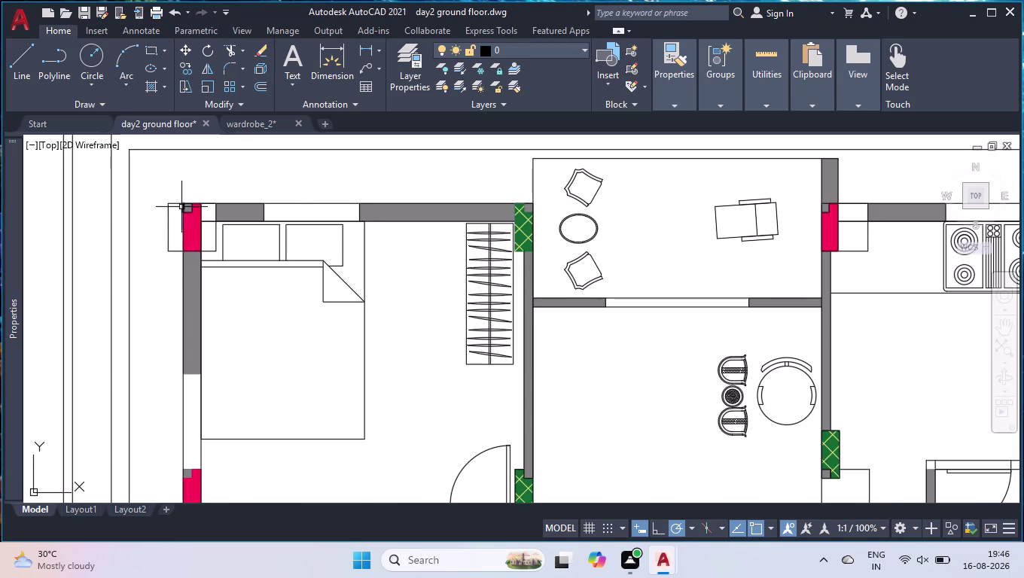
scroll(up, 3)
click(161, 169)
click(131, 220)
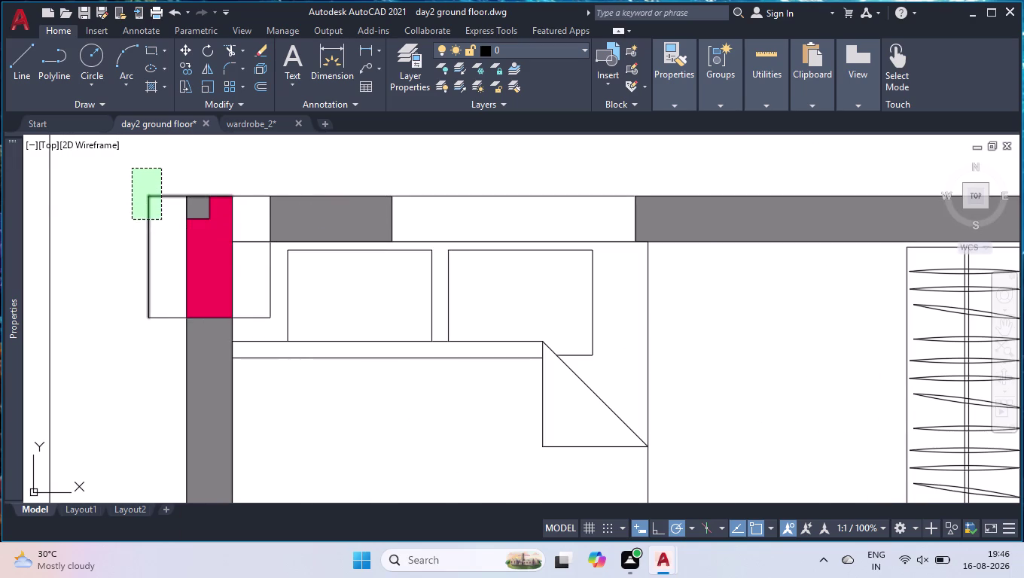
click(256, 316)
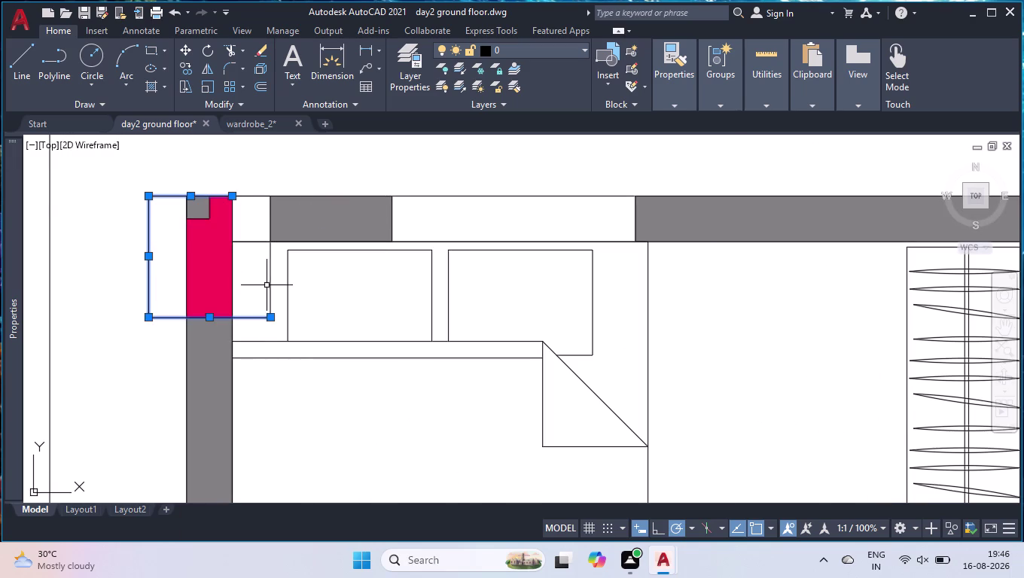
click(271, 284)
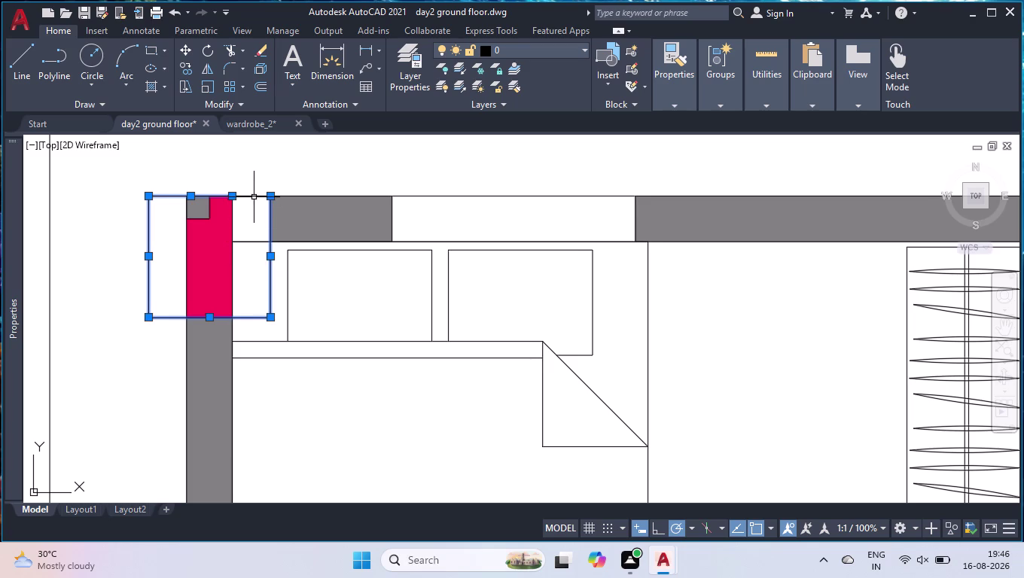
click(253, 196)
Add the small square's outline lines by the hall wall to the selection.
scroll(down, 3)
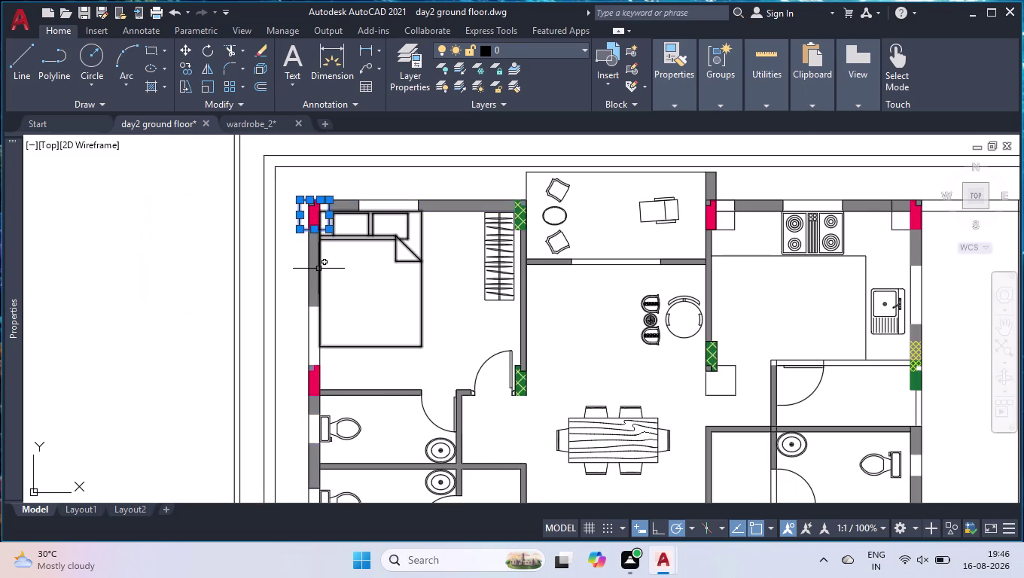
scroll(down, 3)
scroll(down, 3)
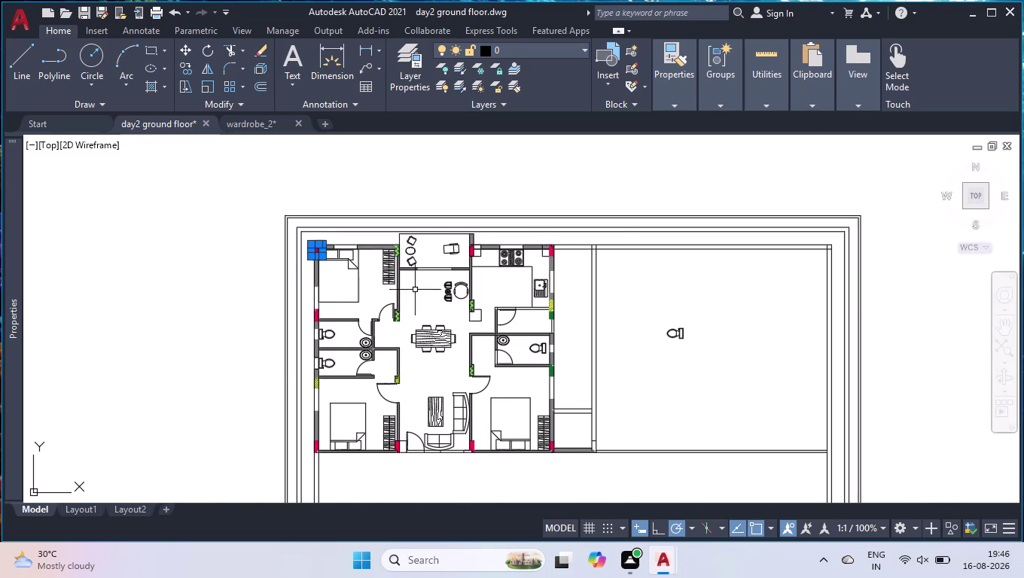
scroll(up, 3)
scroll(down, 3)
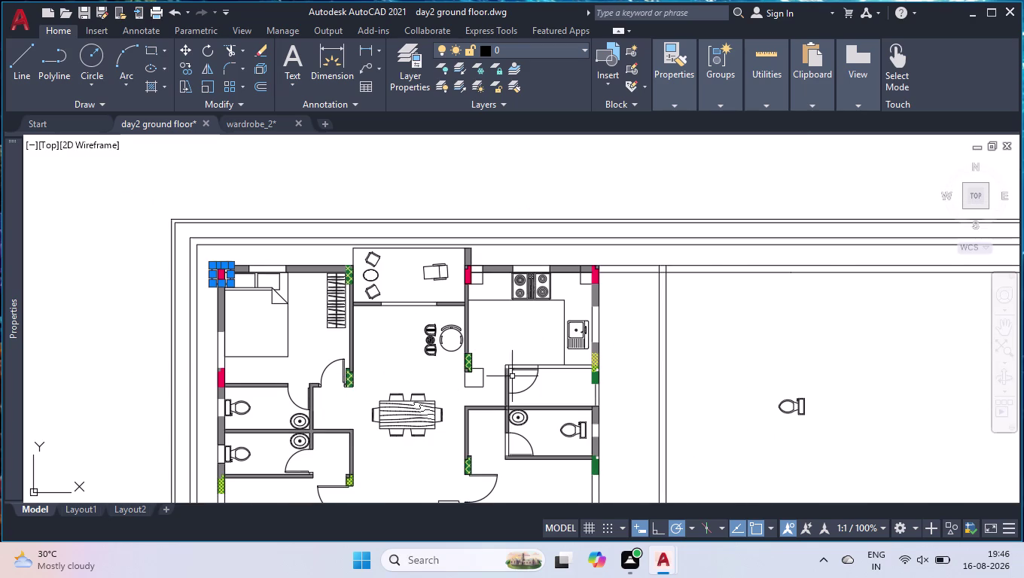
click(494, 372)
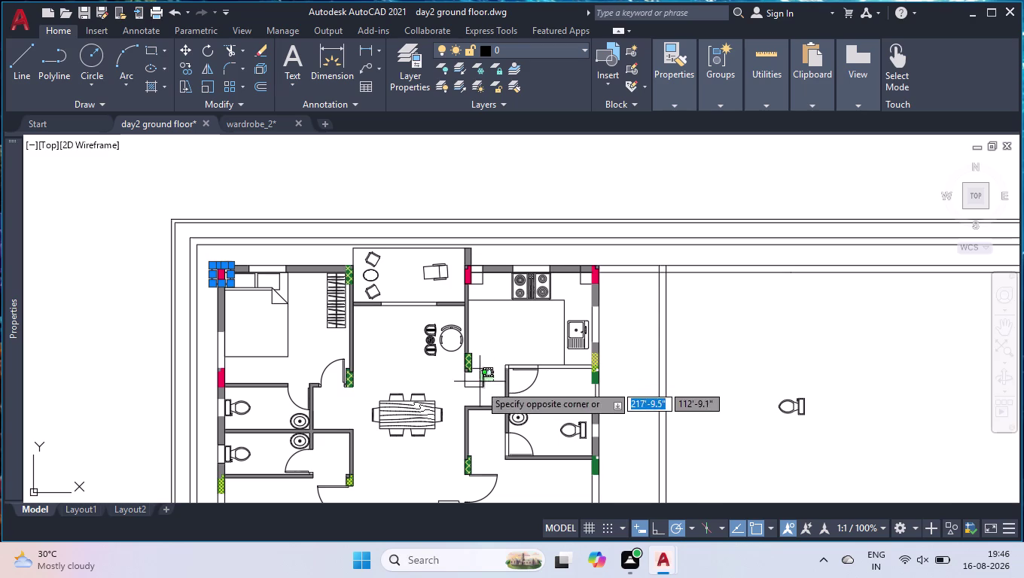
click(477, 389)
scroll(up, 3)
click(441, 341)
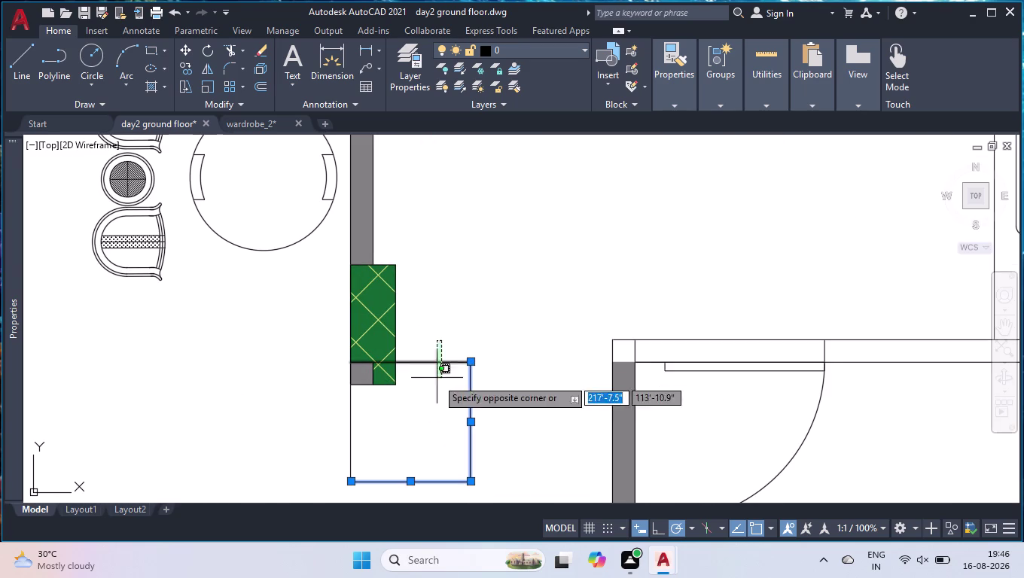
click(436, 382)
click(381, 395)
click(303, 414)
scroll(down, 3)
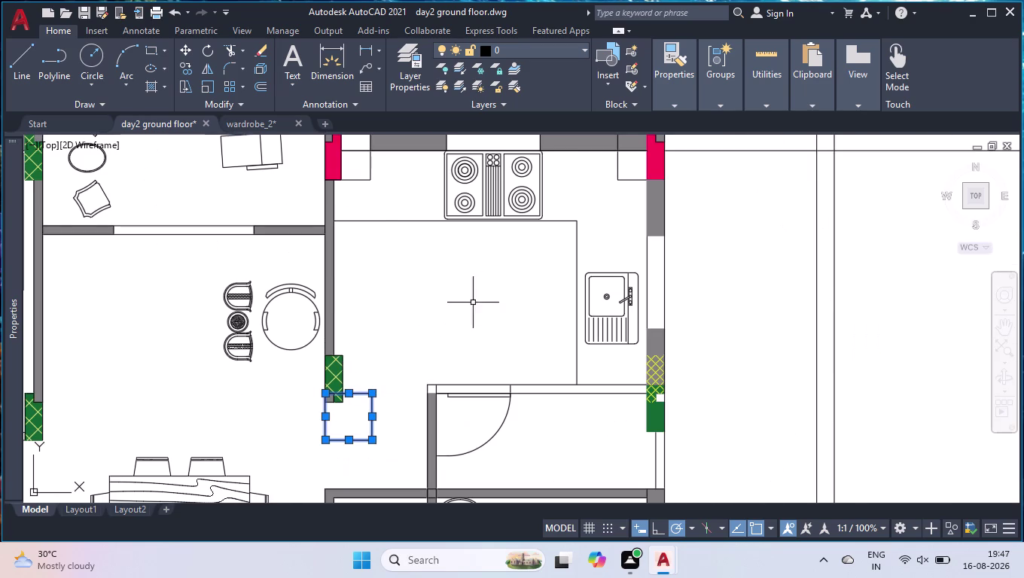
scroll(down, 3)
scroll(up, 3)
scroll(down, 3)
scroll(up, 3)
click(397, 313)
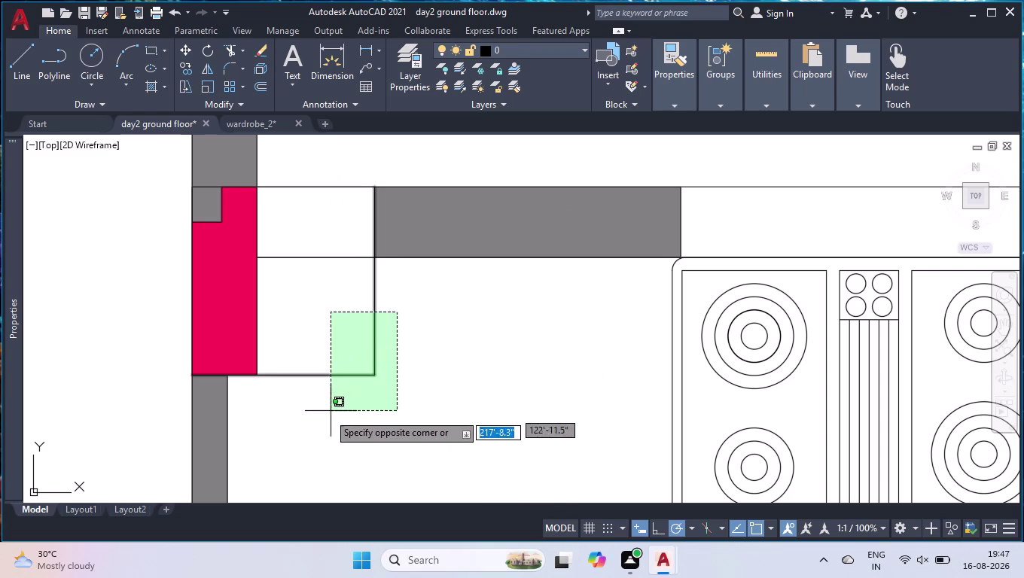
Add the outlines beside the kitchen's left and right columns, then open Properties.
click(328, 413)
click(325, 185)
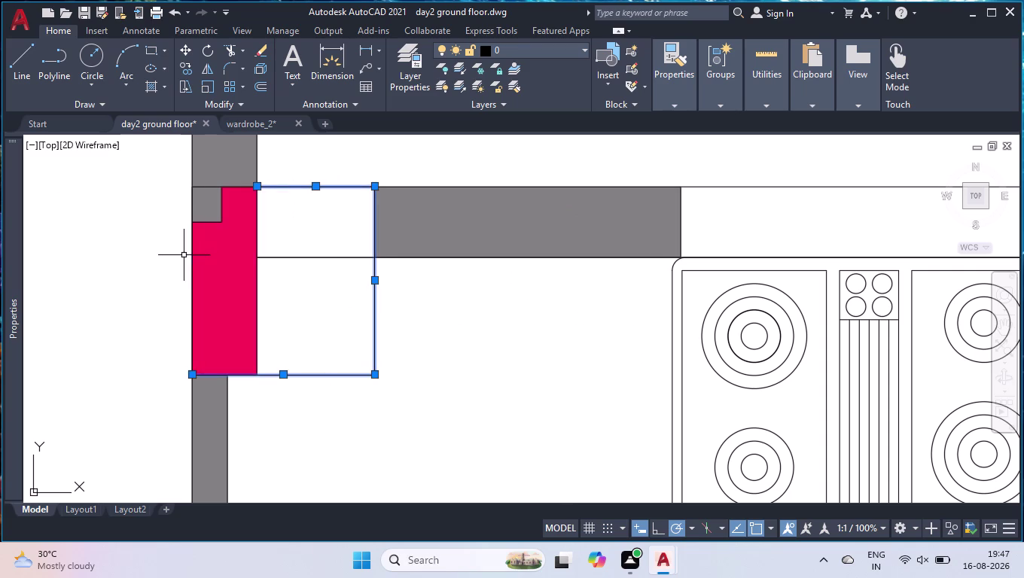
click(190, 254)
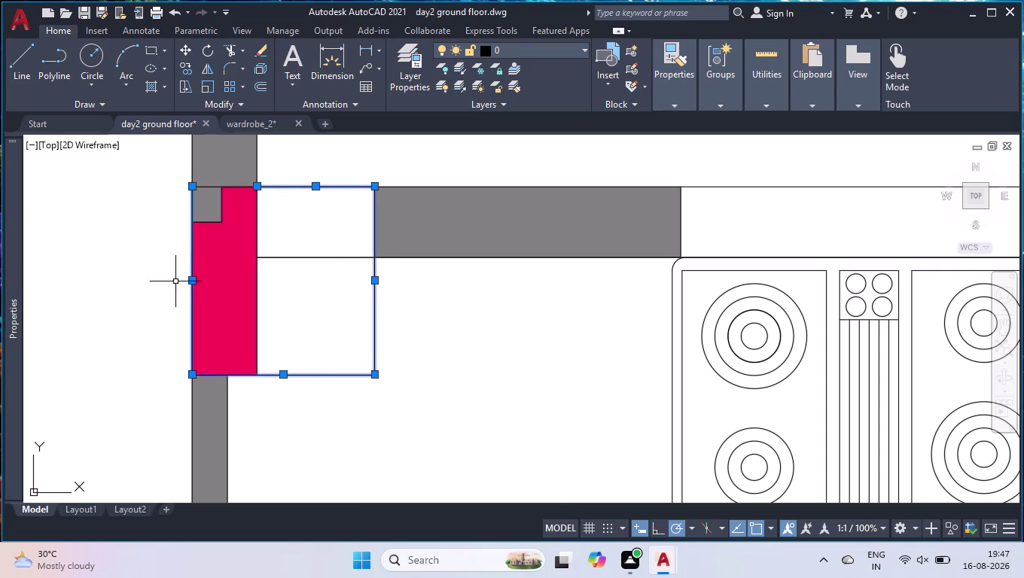
scroll(down, 3)
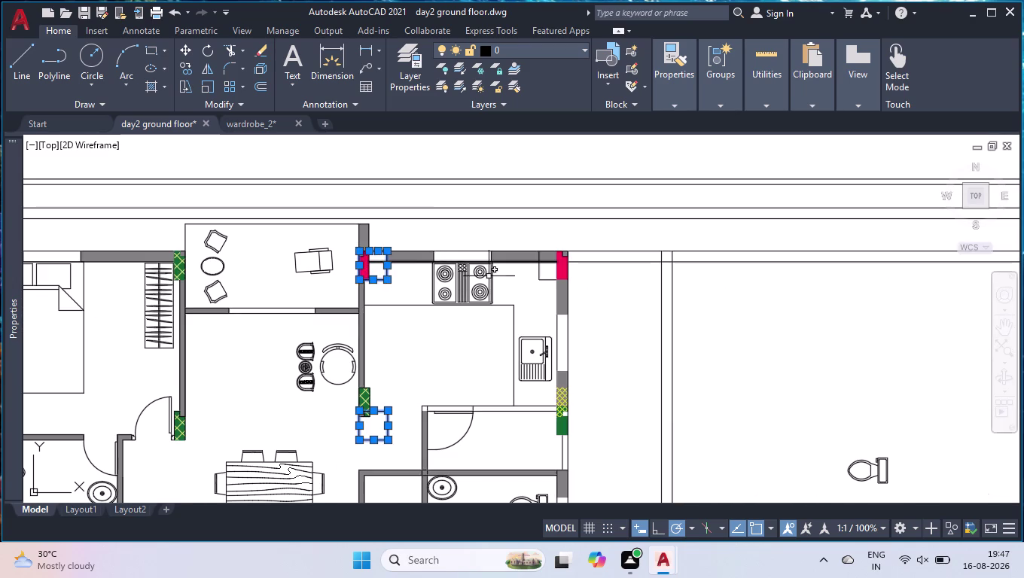
scroll(up, 3)
click(512, 291)
click(412, 252)
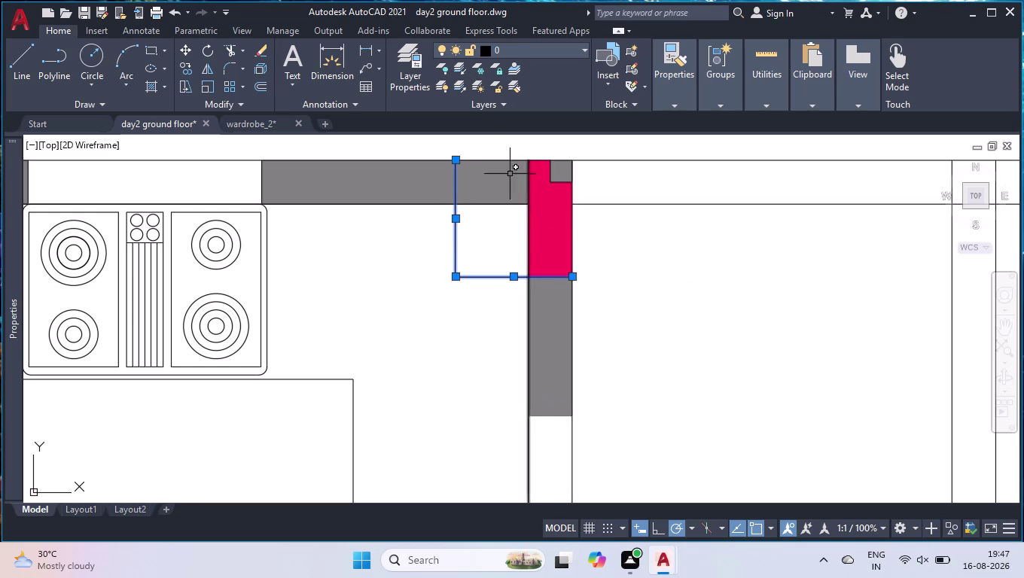
scroll(down, 3)
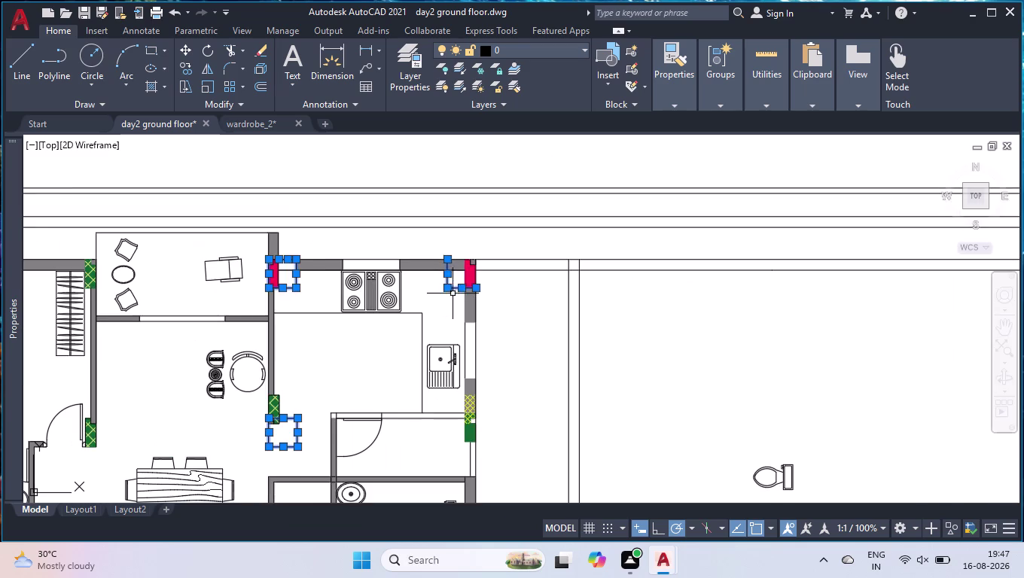
scroll(down, 3)
scroll(down, 3)
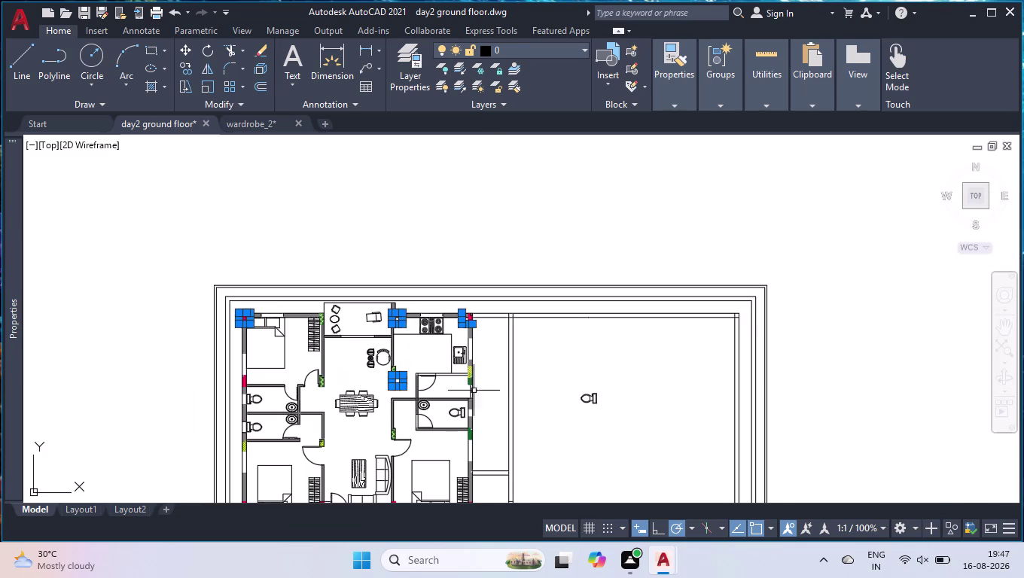
scroll(down, 3)
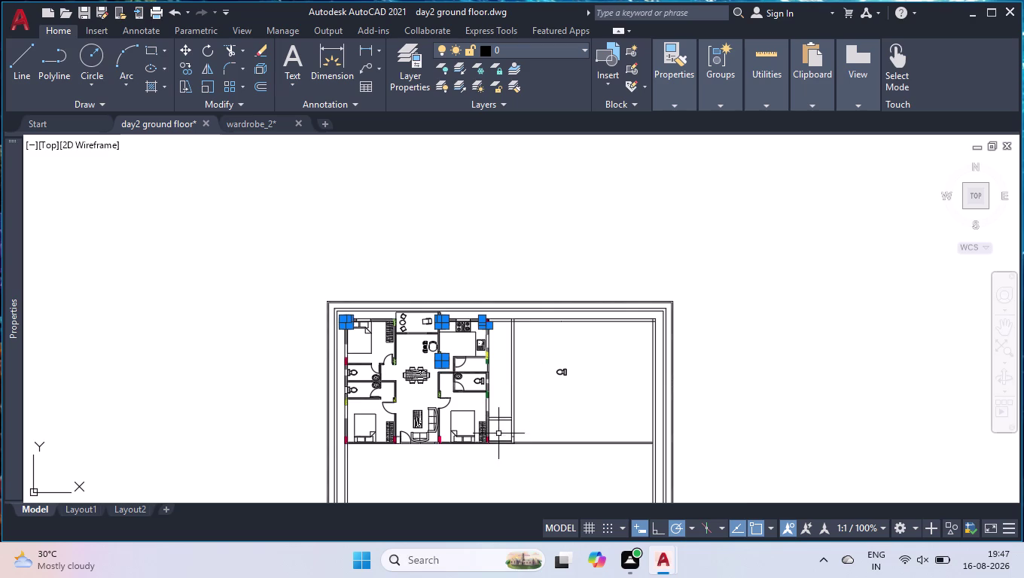
scroll(up, 3)
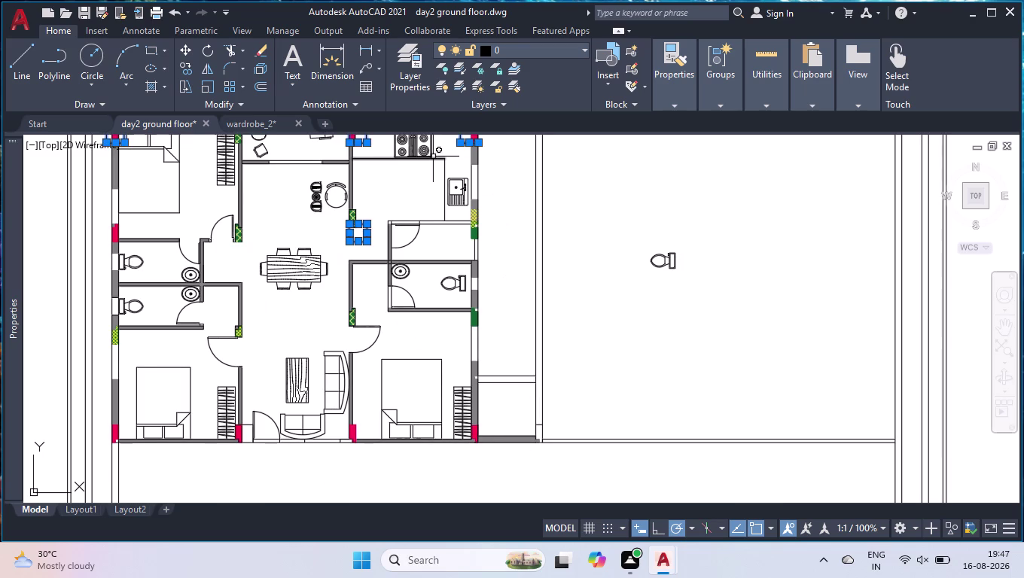
key(ctrl+1)
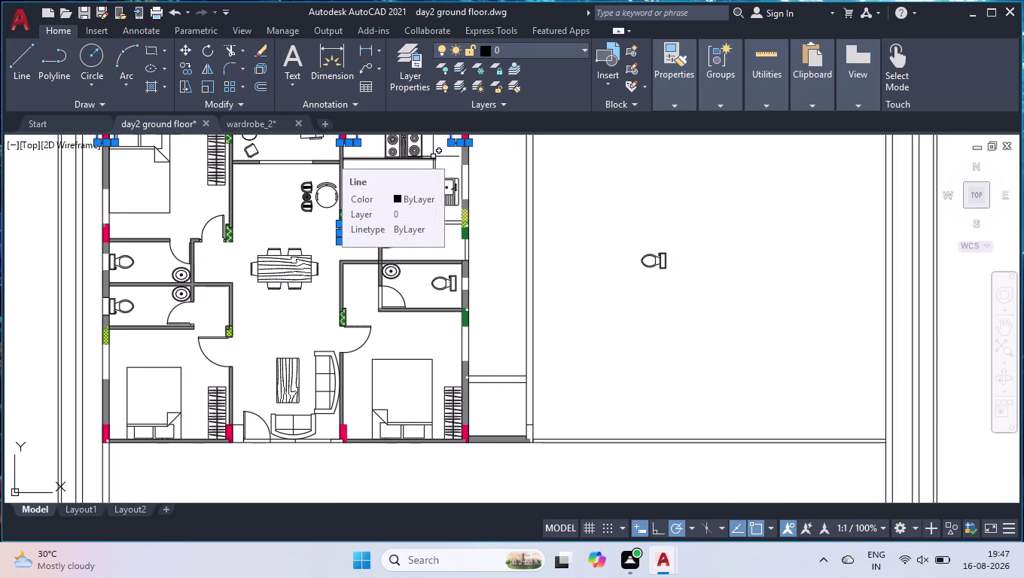
Set the colour of the fifteen selected column outline lines to Cyan through Properties.
key(ctrl+1)
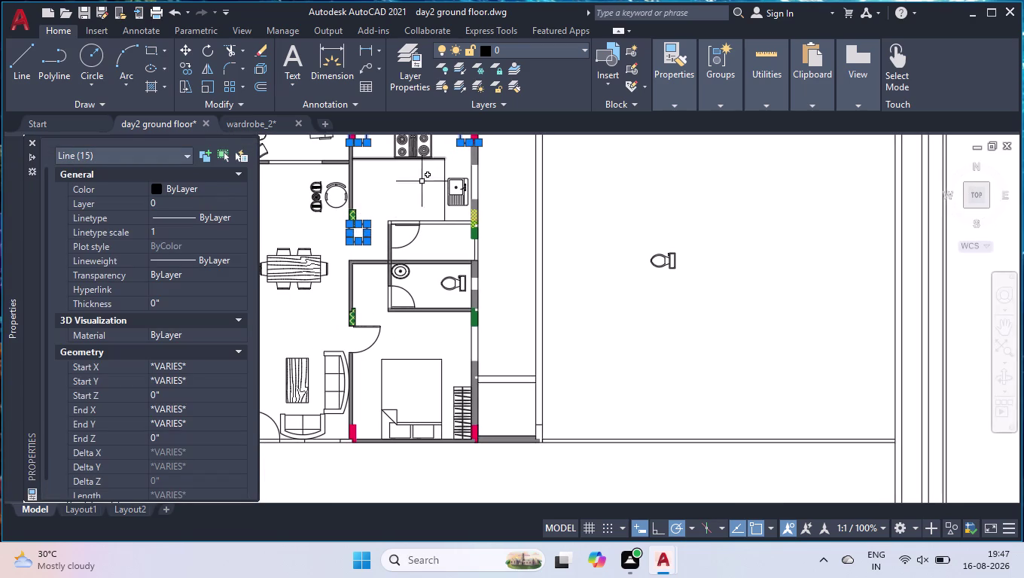
double_click(215, 188)
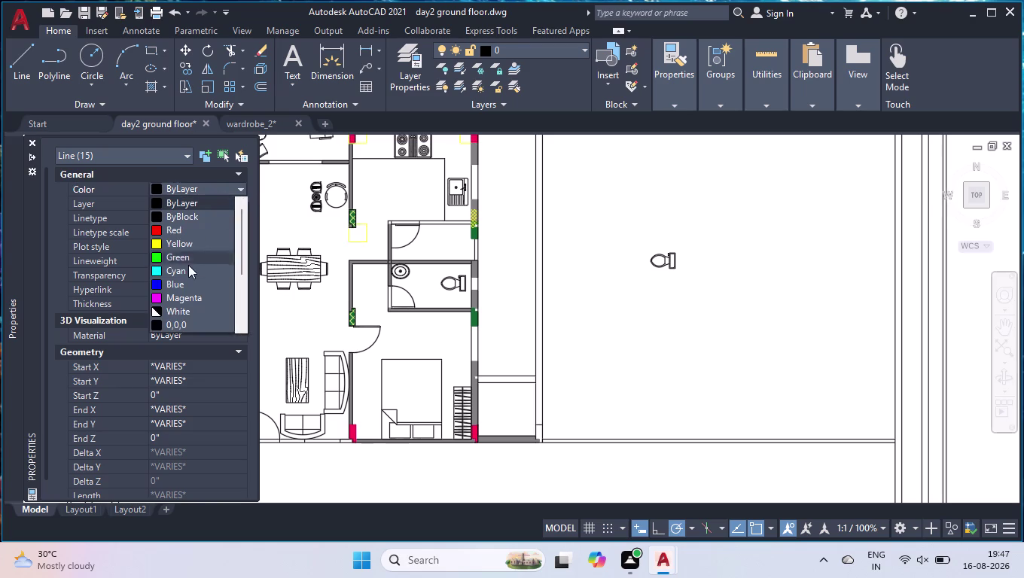
click(186, 269)
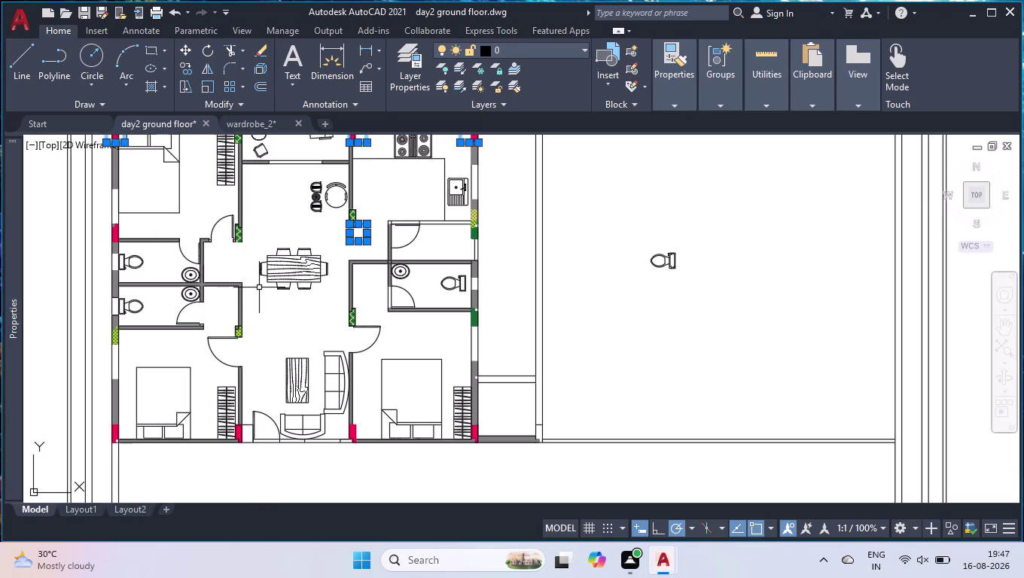
key(Return)
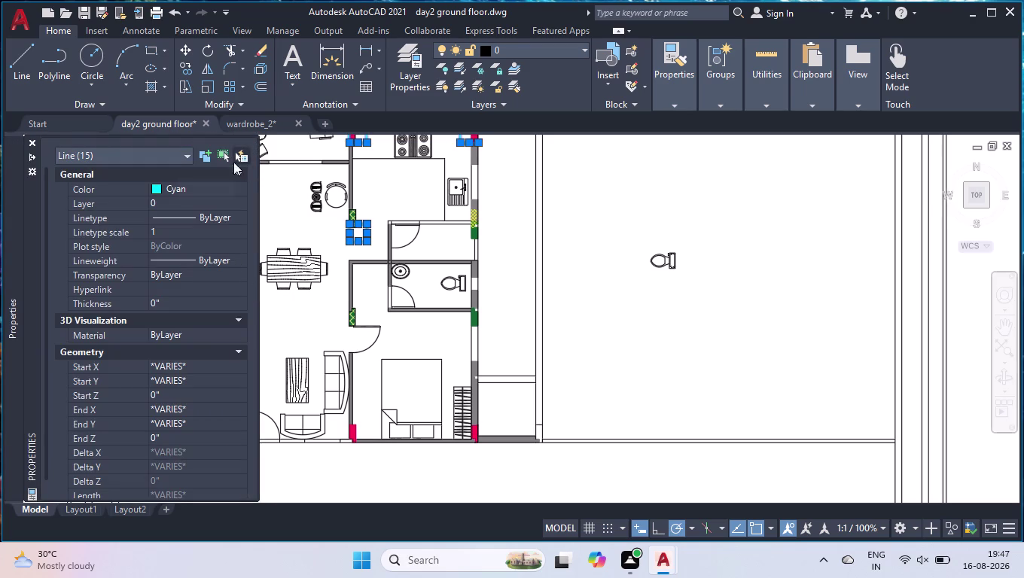
click(35, 143)
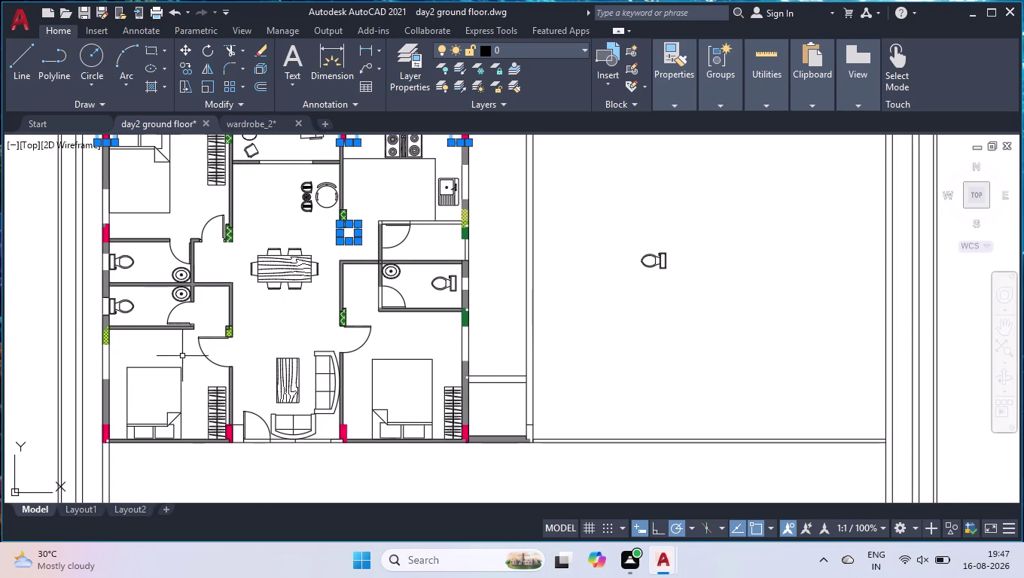
Clear the selection and start the Hatch command from the Draw panel.
key(l)
key(Return)
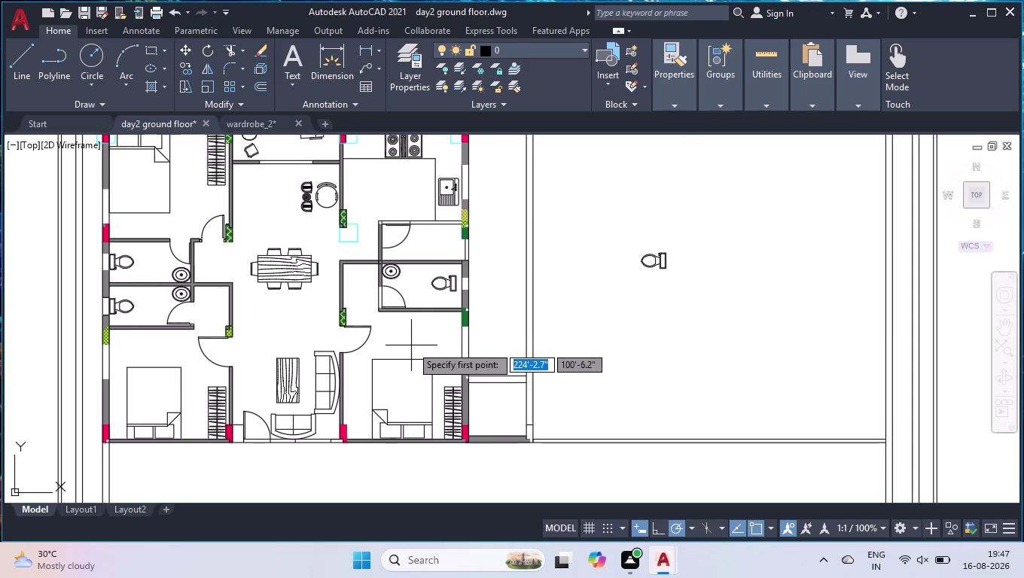
key(space)
key(space)
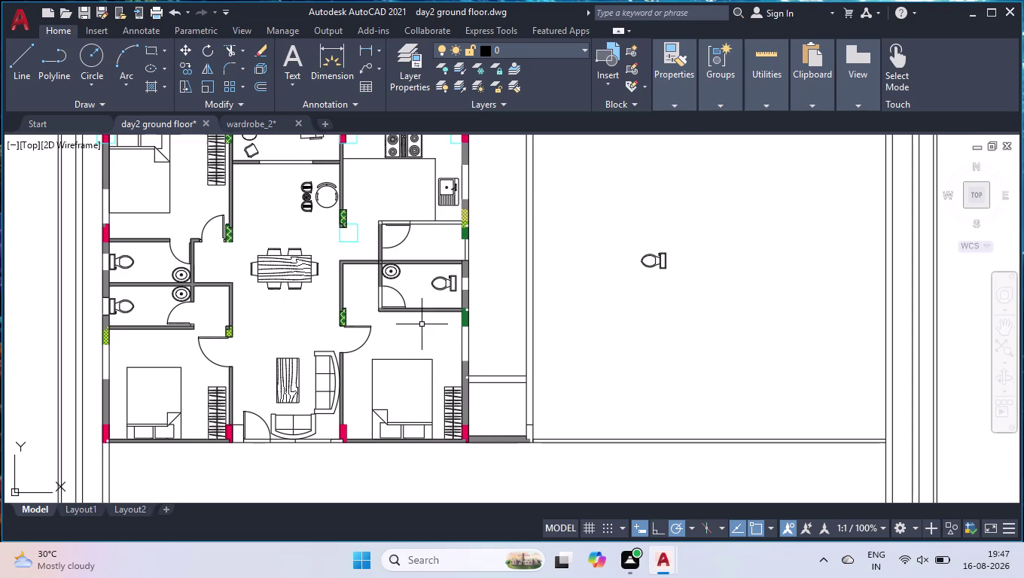
scroll(down, 3)
scroll(up, 3)
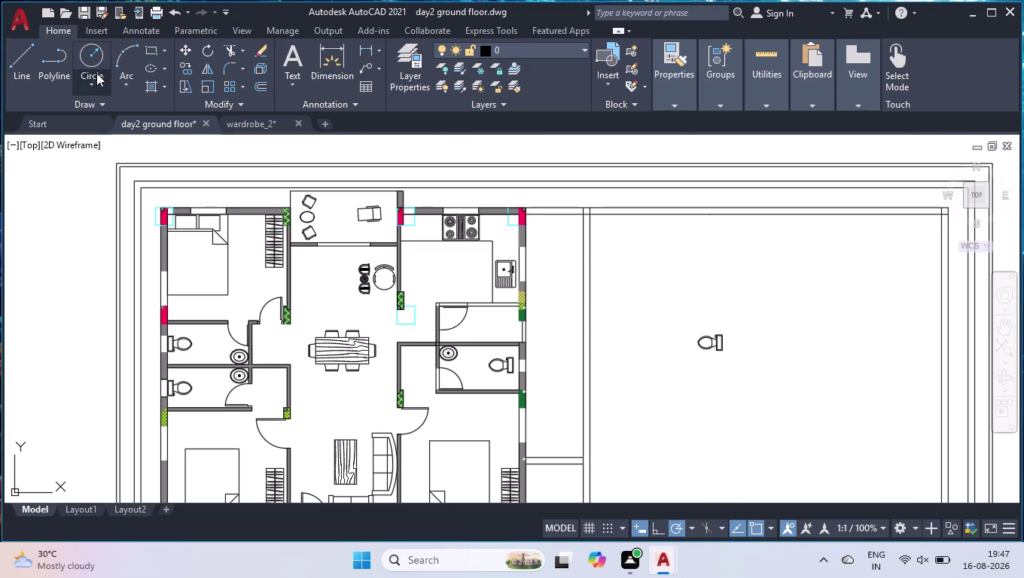
click(149, 88)
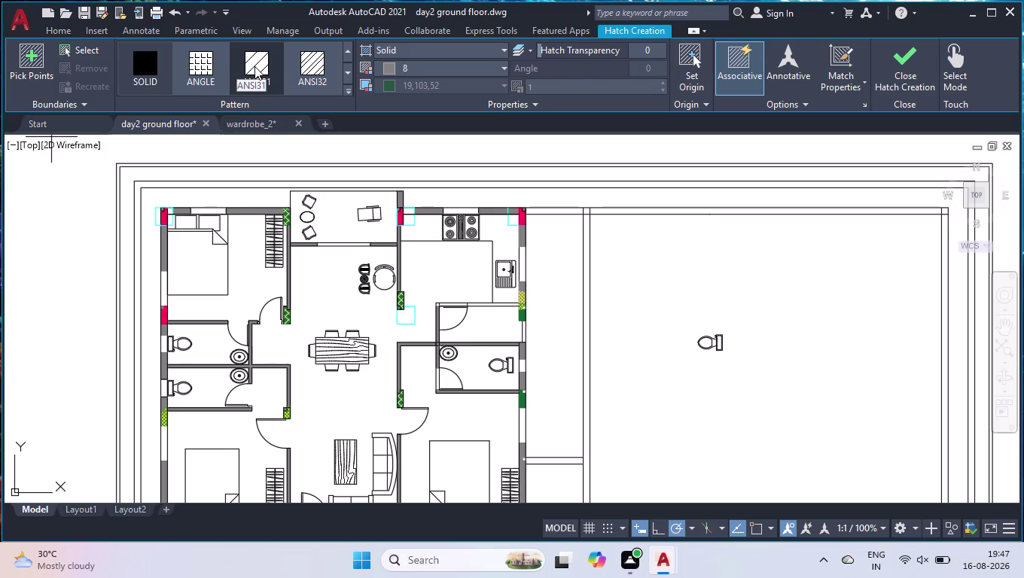
Choose the ANSI31 hatch pattern with White hatch colour and no background colour.
click(254, 66)
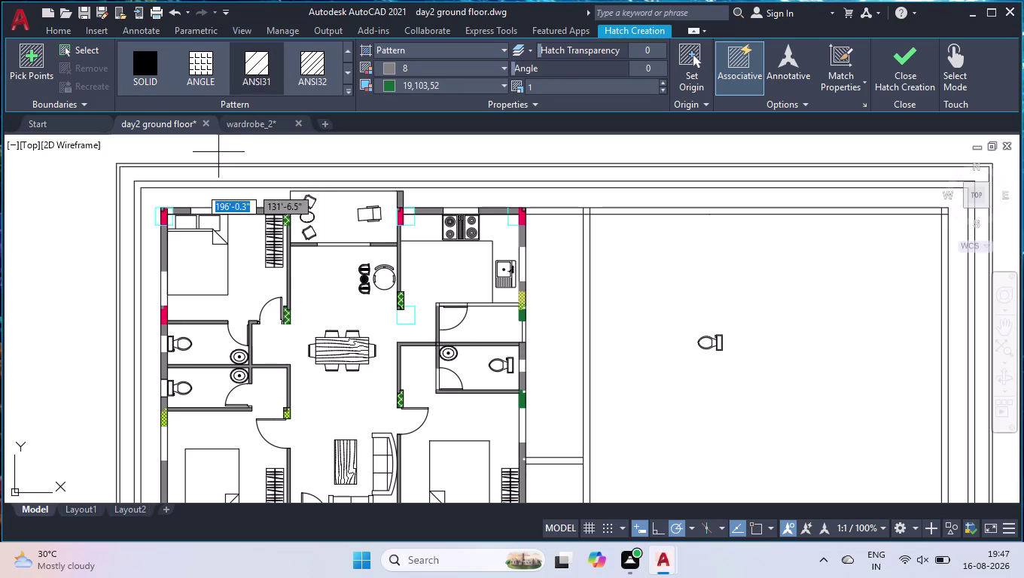
scroll(up, 3)
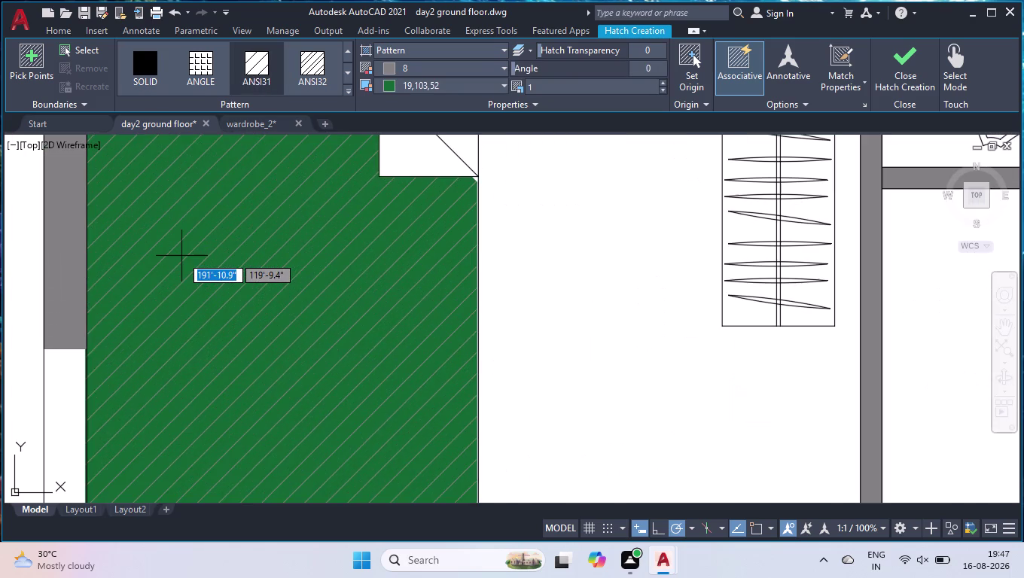
scroll(down, 3)
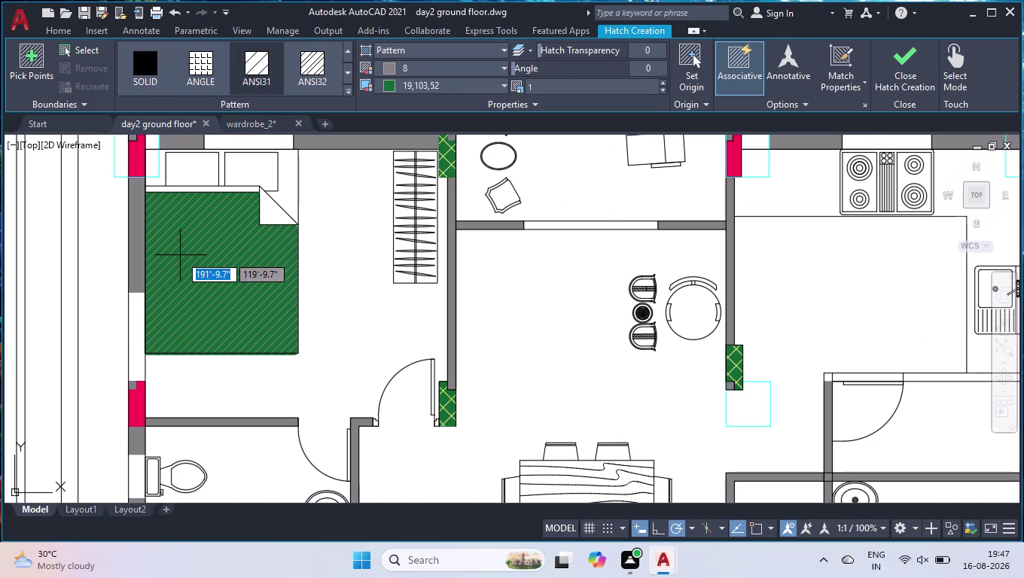
click(411, 81)
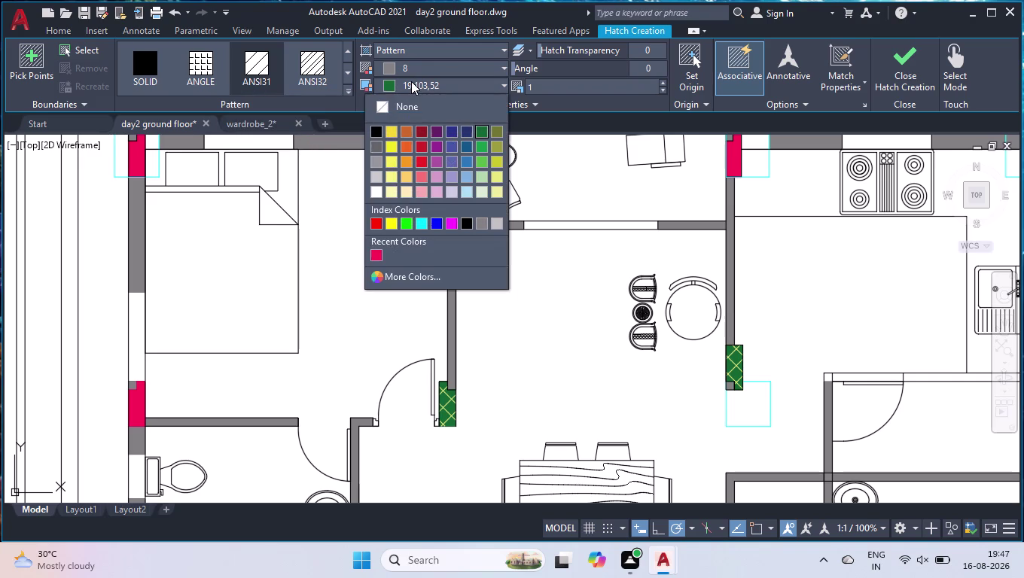
click(397, 101)
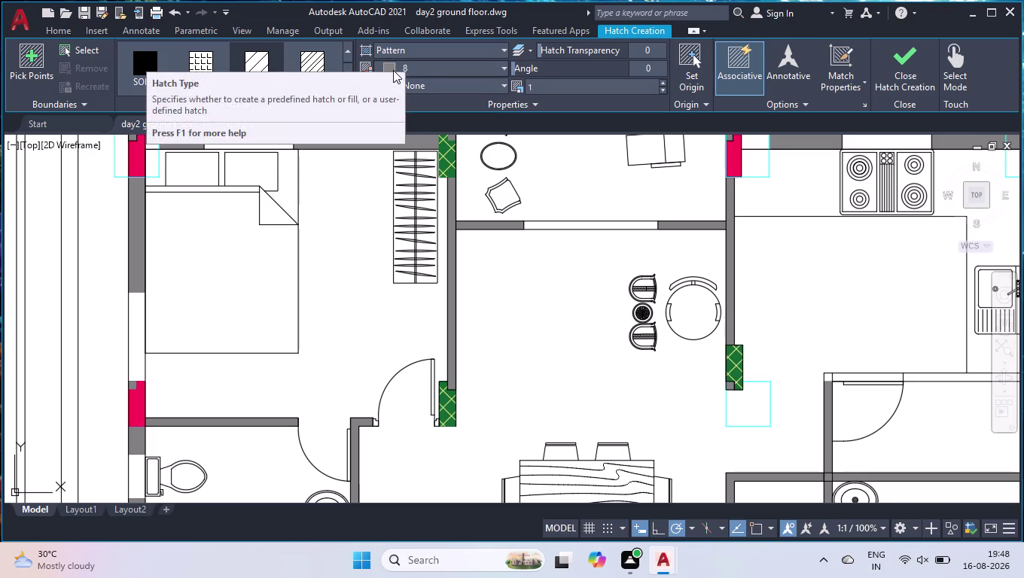
click(405, 62)
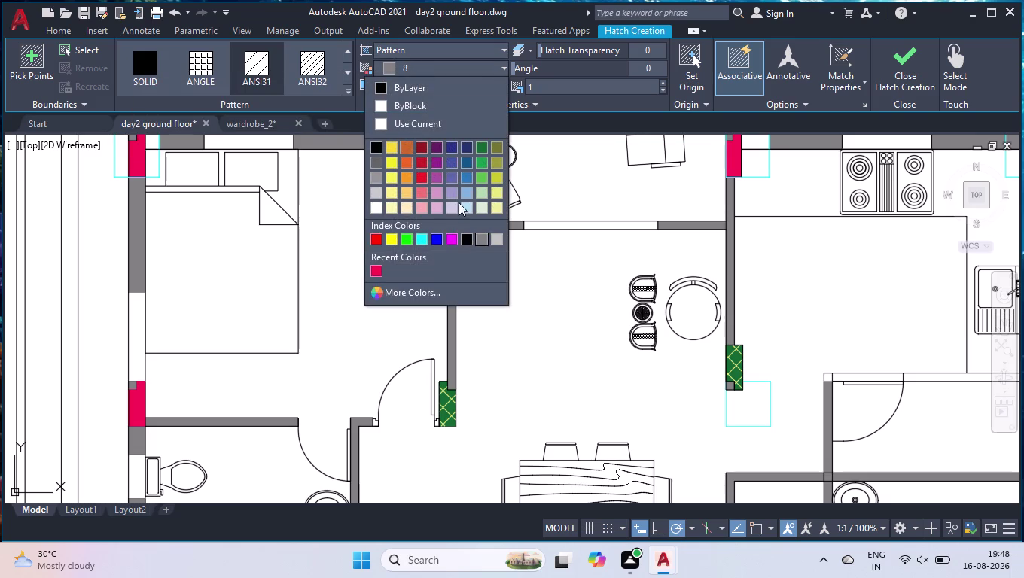
click(469, 238)
scroll(down, 3)
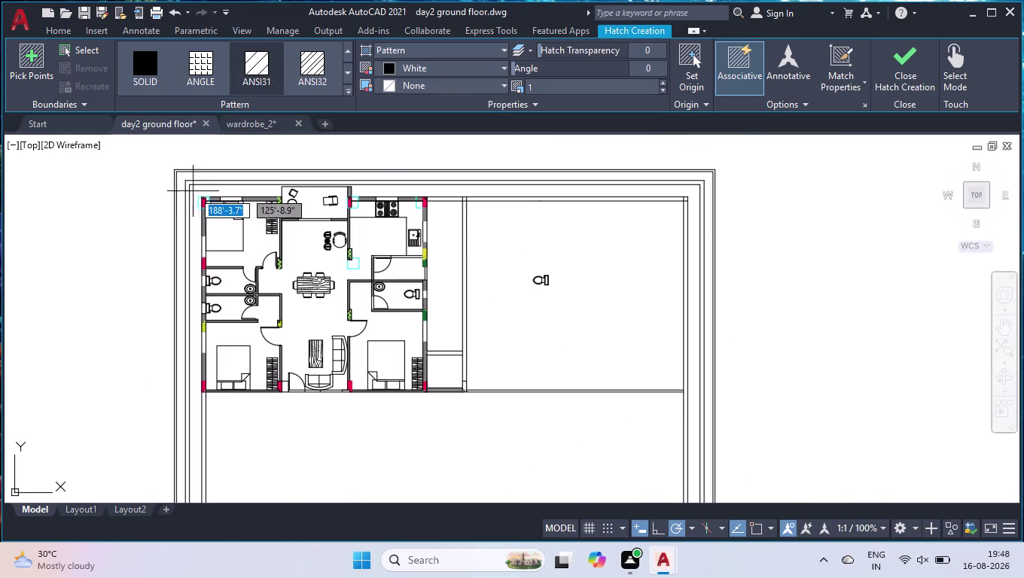
scroll(up, 3)
scroll(up, 3)
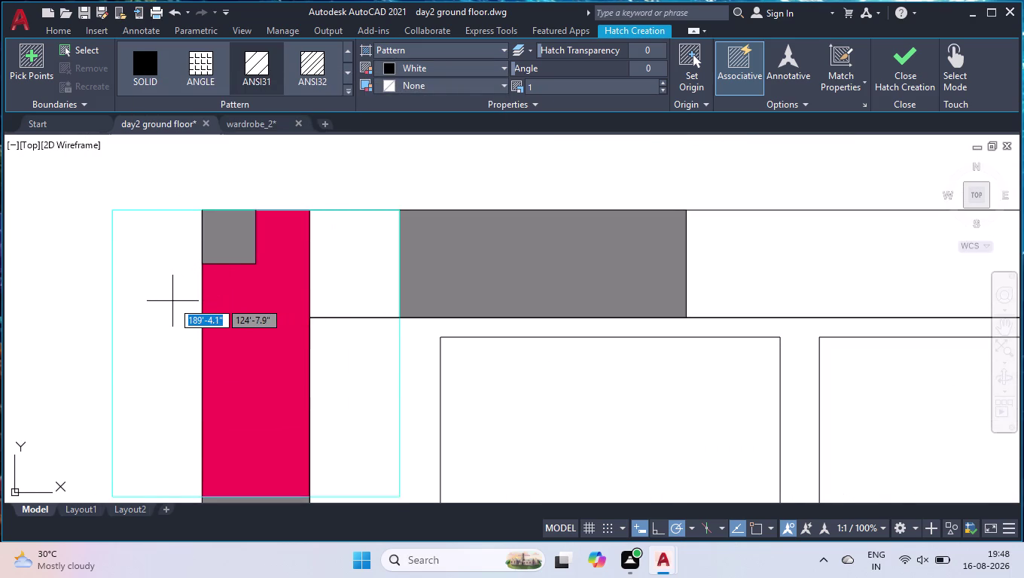
Hatch the wall piece left of the pink column and set the hatch angle to 80.
click(170, 300)
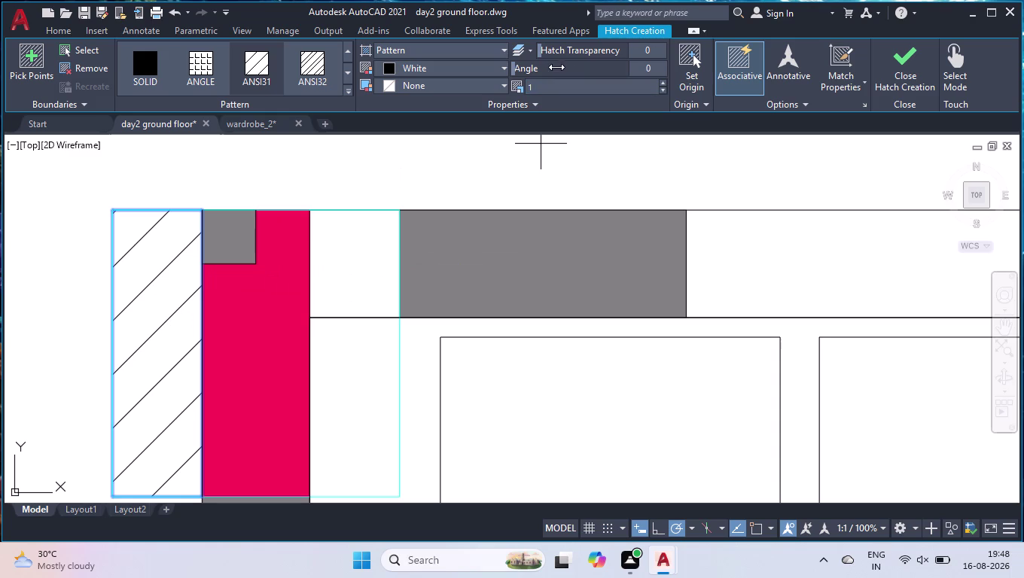
drag(554, 73, 584, 74)
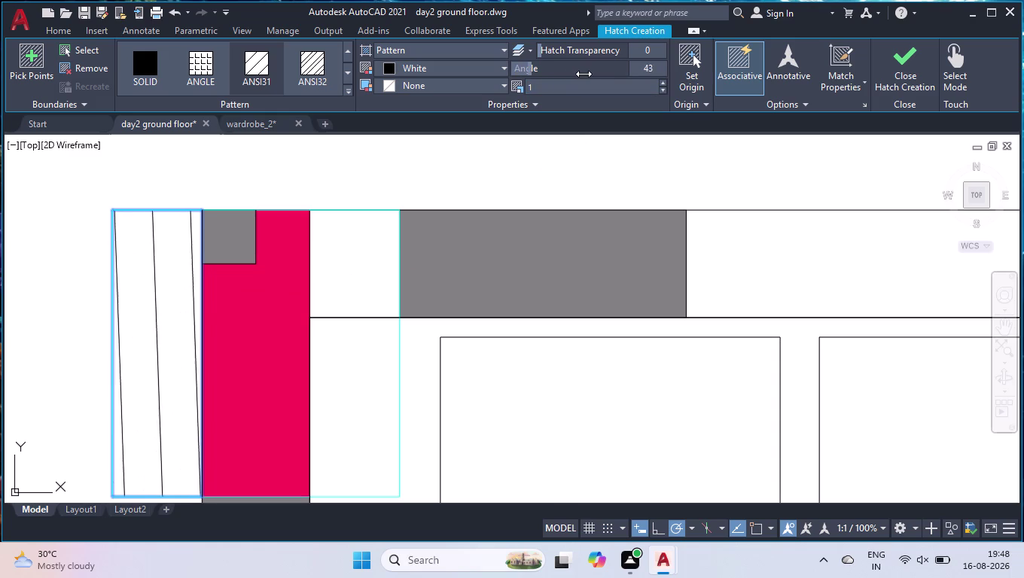
drag(583, 74, 592, 78)
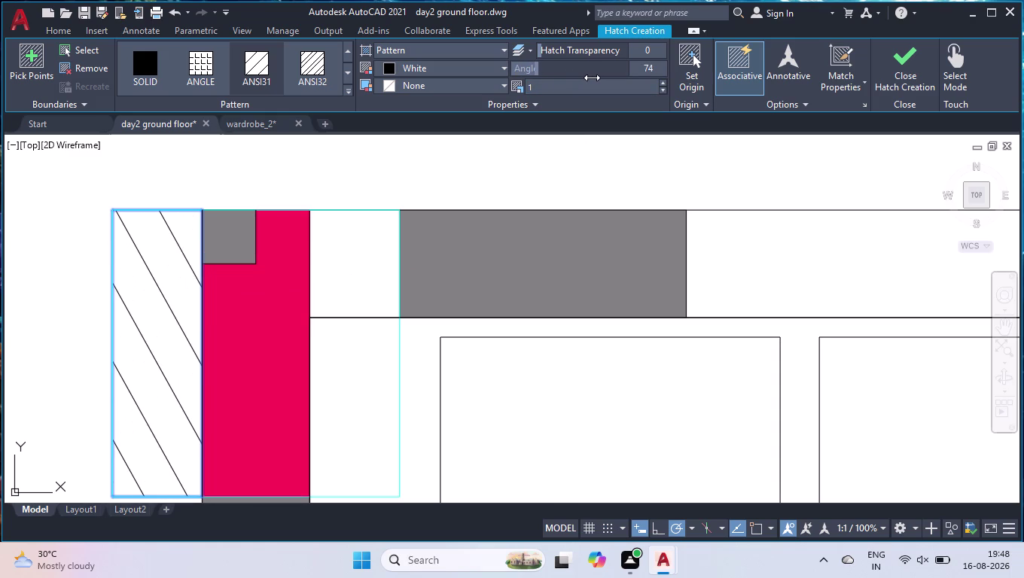
drag(592, 78, 588, 80)
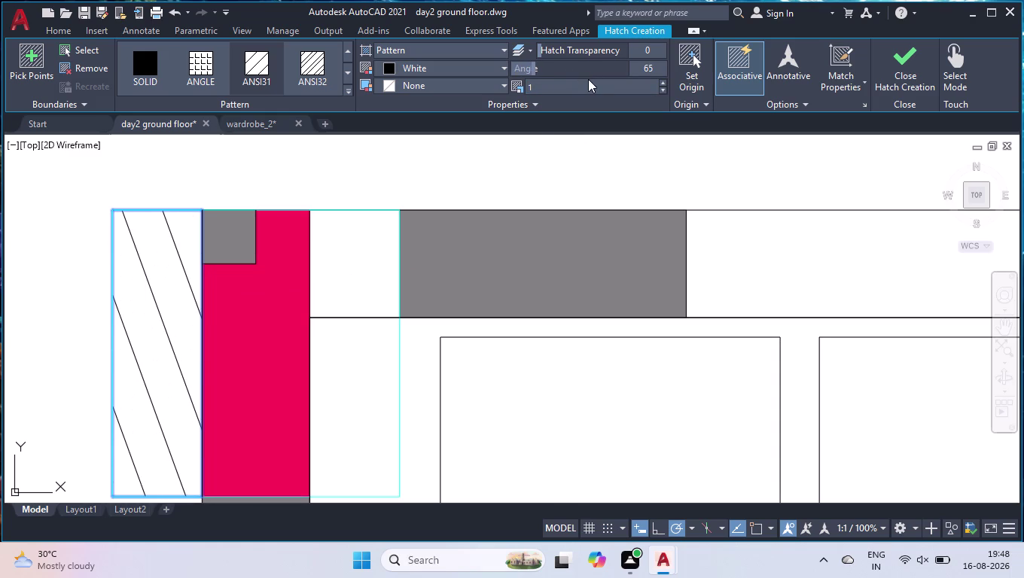
scroll(down, 3)
scroll(down, 3)
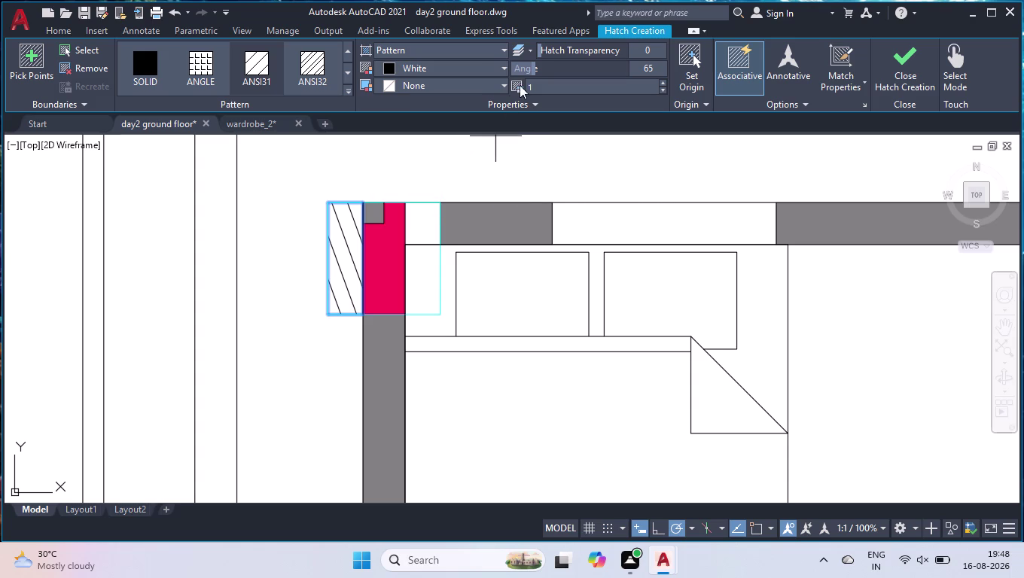
drag(534, 66, 546, 66)
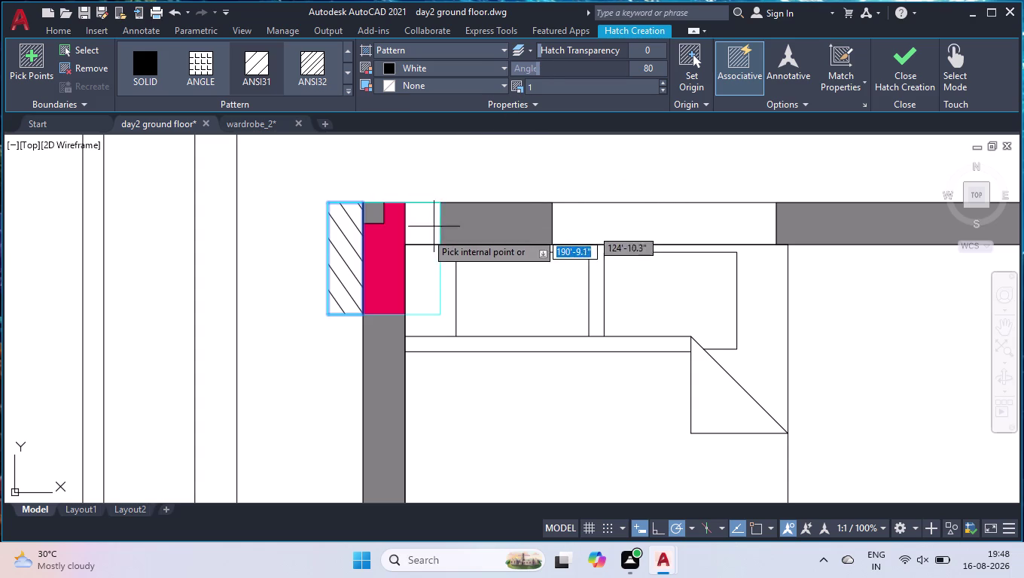
Add the two wall pieces right of the column to the hatch.
click(427, 235)
click(429, 270)
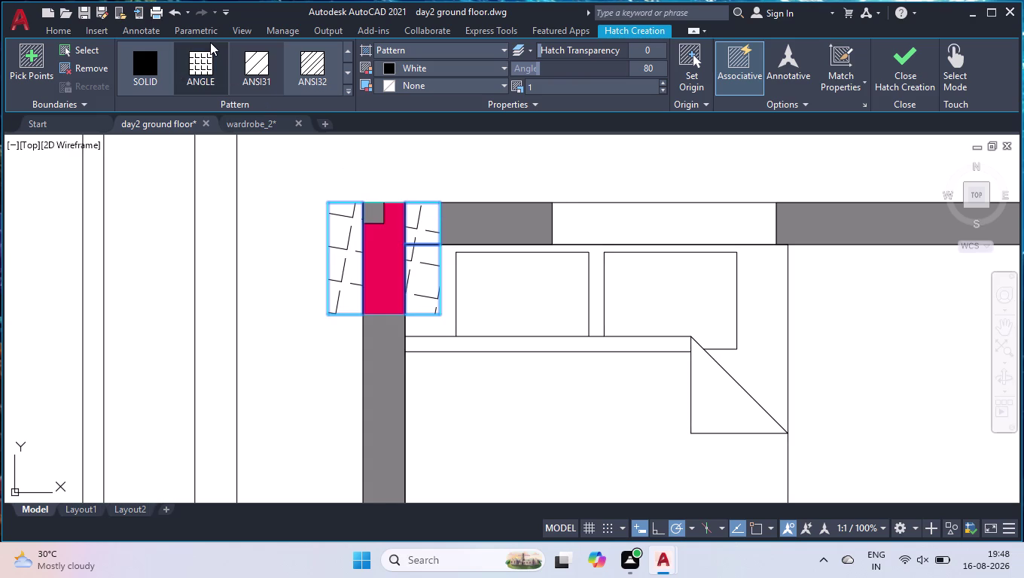
click(263, 76)
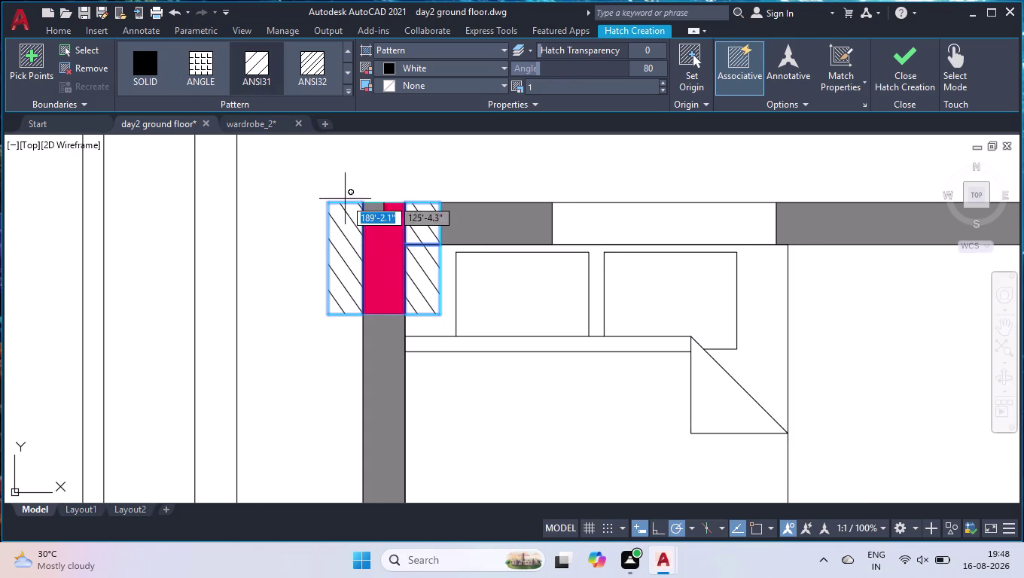
scroll(down, 3)
scroll(down, 3)
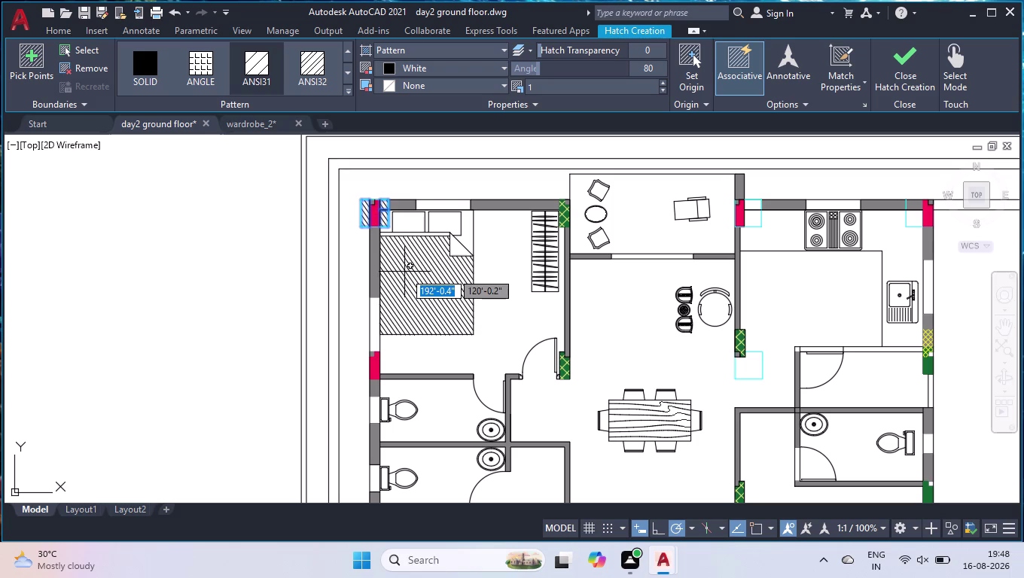
scroll(down, 3)
scroll(down, 3)
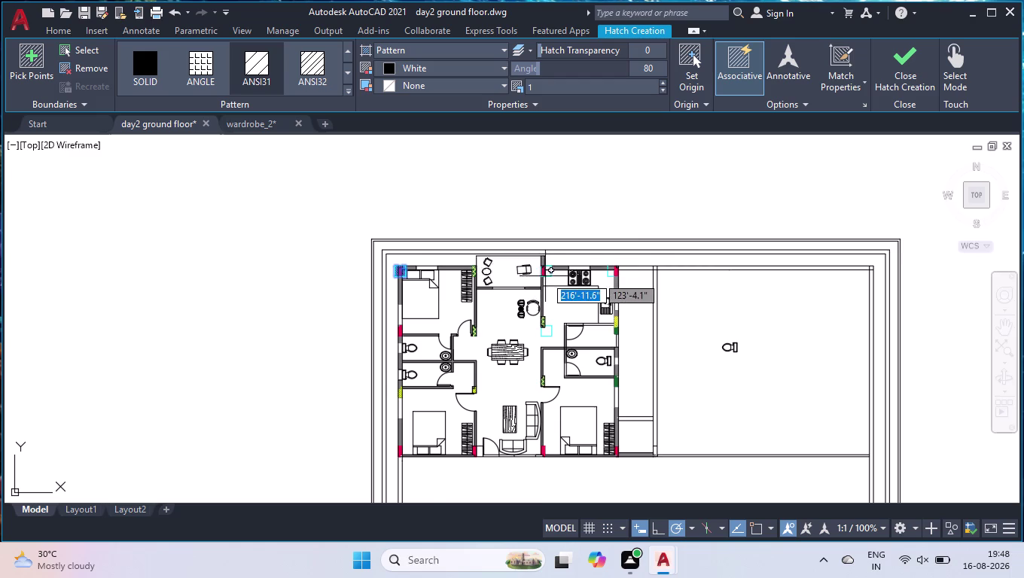
scroll(up, 3)
scroll(up, 3)
Hatch the wall pieces beside the kitchen and dining-room windows, then finish the hatch.
click(516, 244)
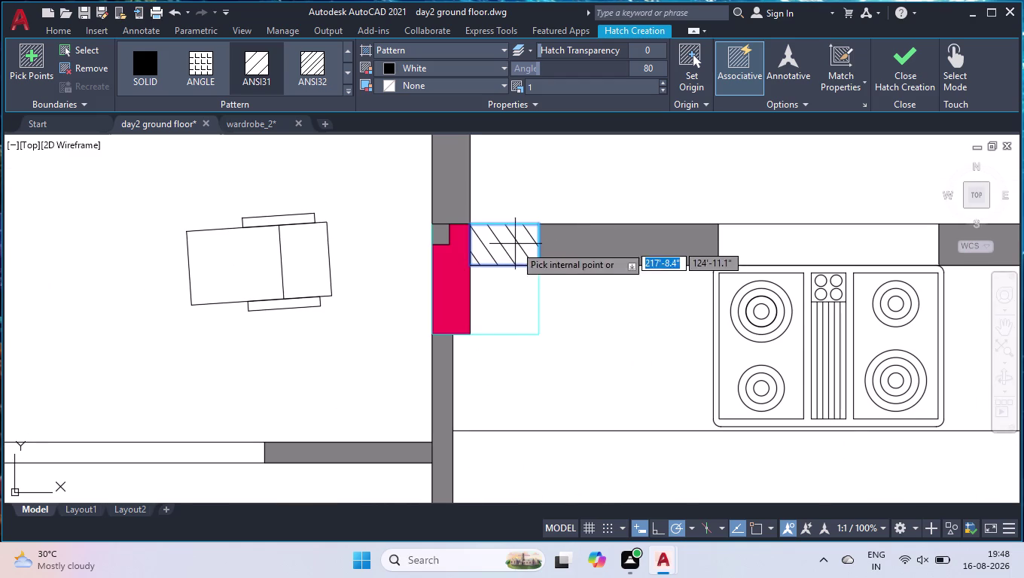
click(517, 307)
scroll(down, 3)
scroll(down, 3)
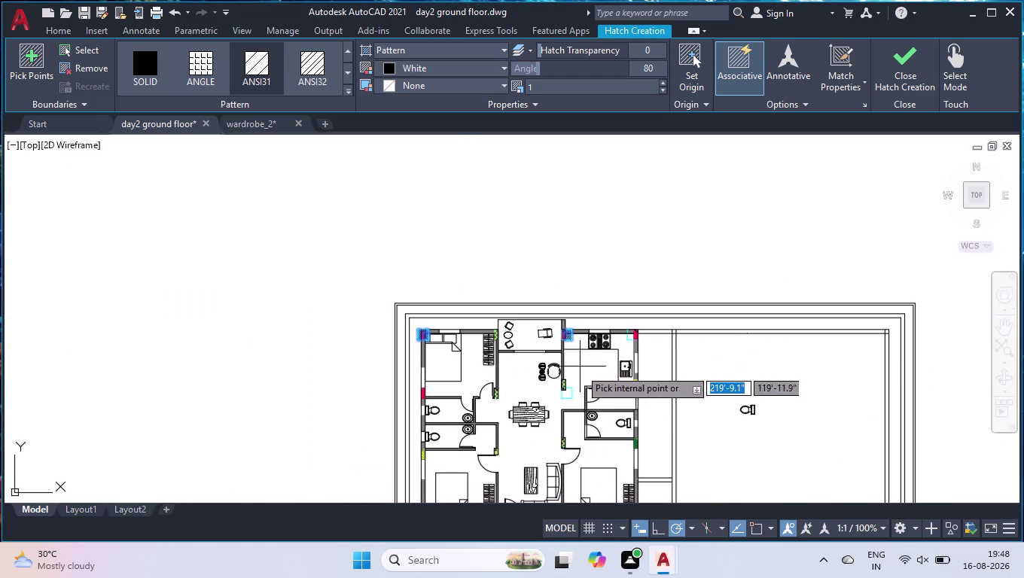
scroll(up, 3)
click(508, 408)
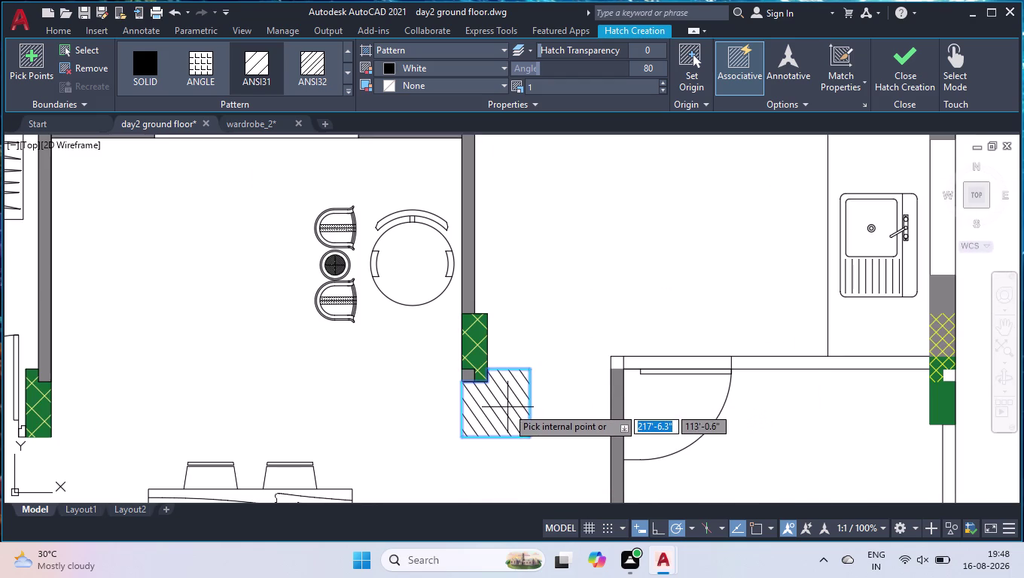
scroll(down, 3)
scroll(up, 3)
scroll(up, 3)
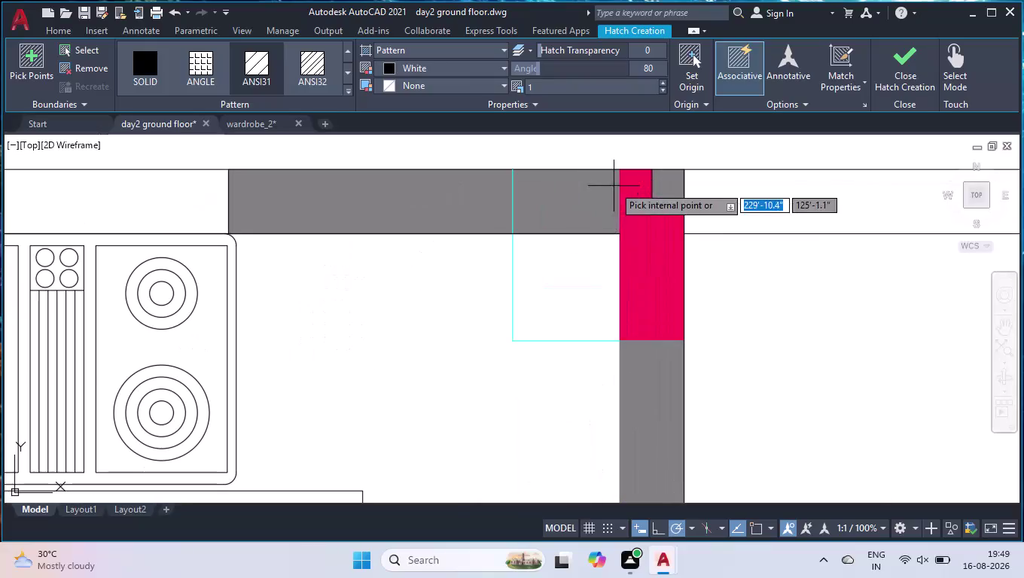
click(564, 288)
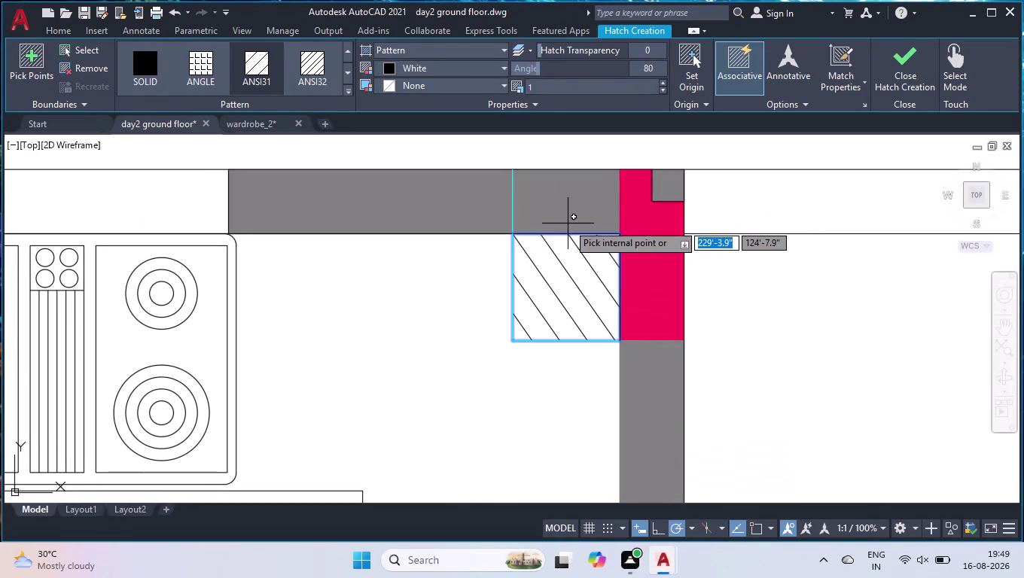
key(Return)
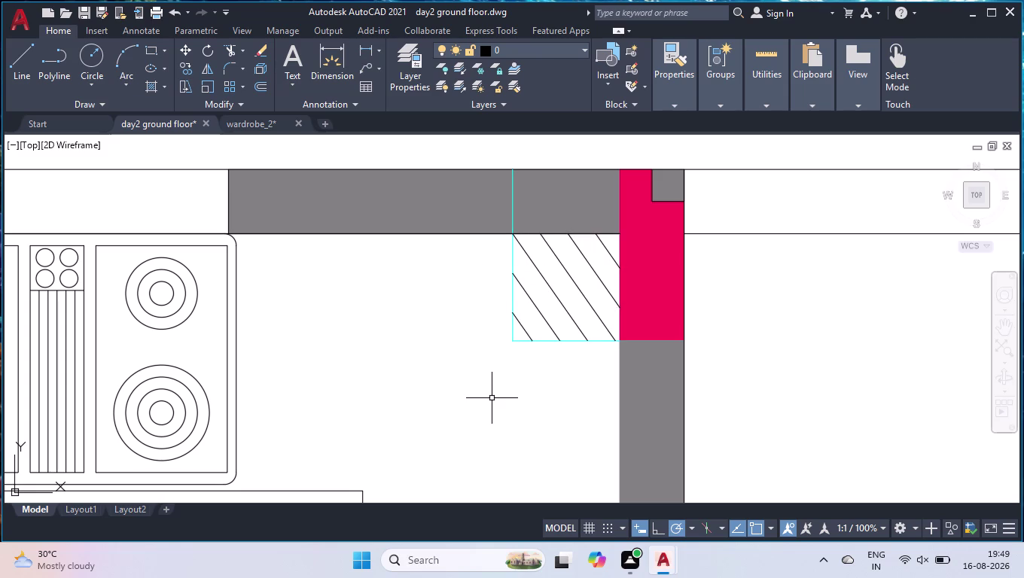
Zoom out over the plan, clear a selection in the yard, and start Multiline Text.
scroll(down, 3)
scroll(down, 3)
scroll(down, 3)
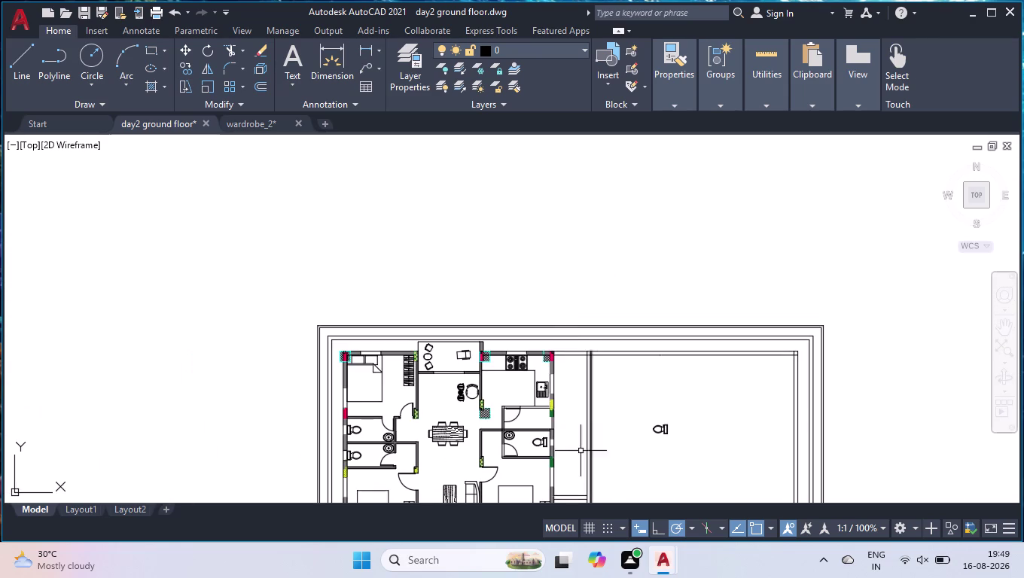
scroll(down, 3)
scroll(up, 3)
click(807, 300)
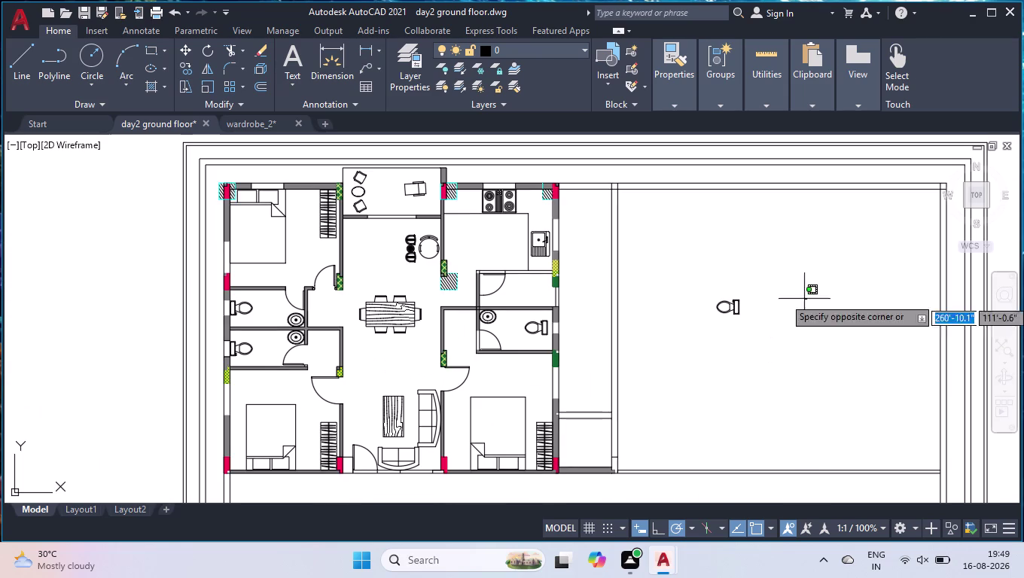
click(684, 314)
key(Delete)
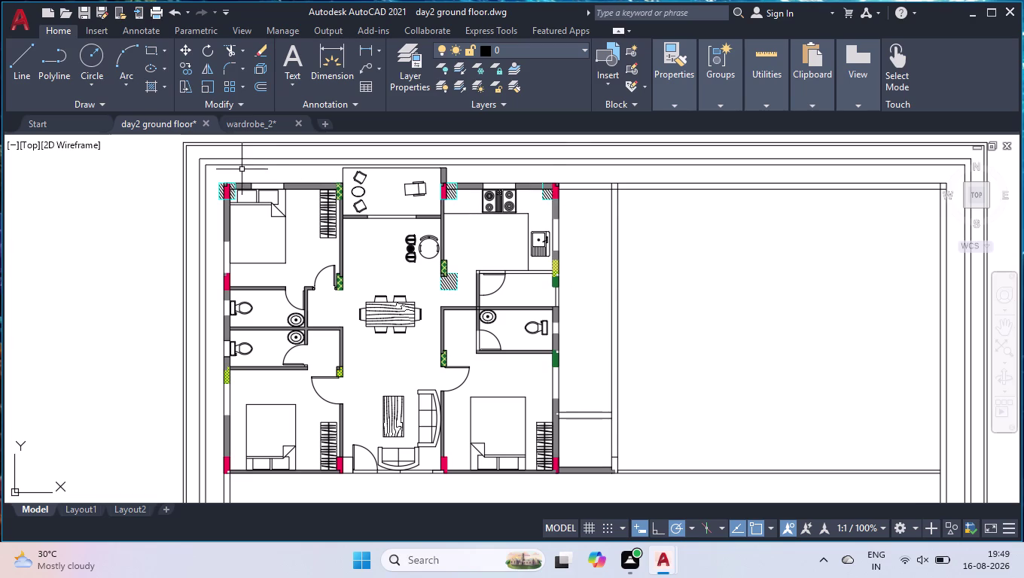
click(285, 63)
scroll(up, 3)
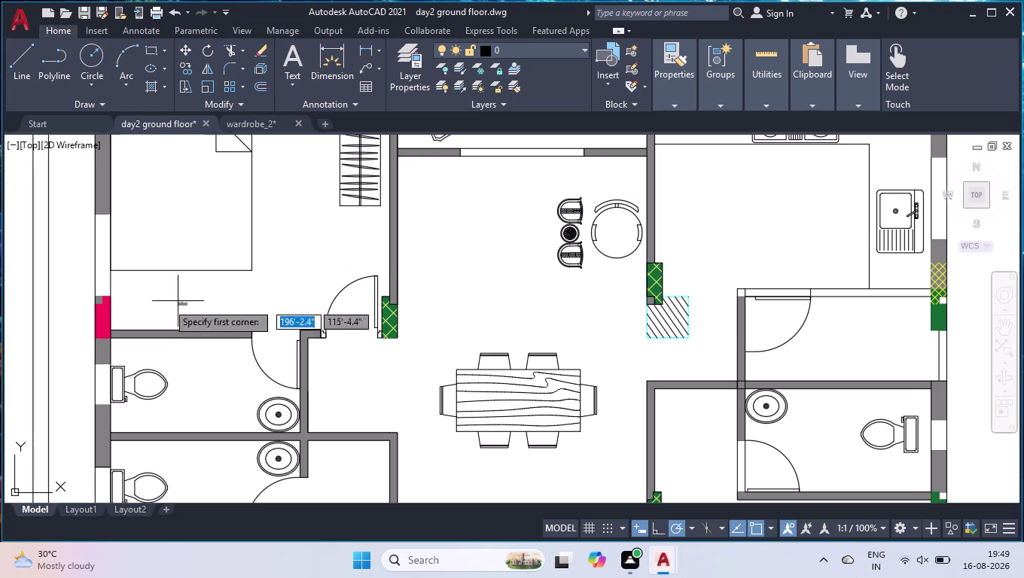
Draw the label box in the bedroom and type BED ROOM-02 over 13'6"X12'-0".
click(123, 293)
click(233, 312)
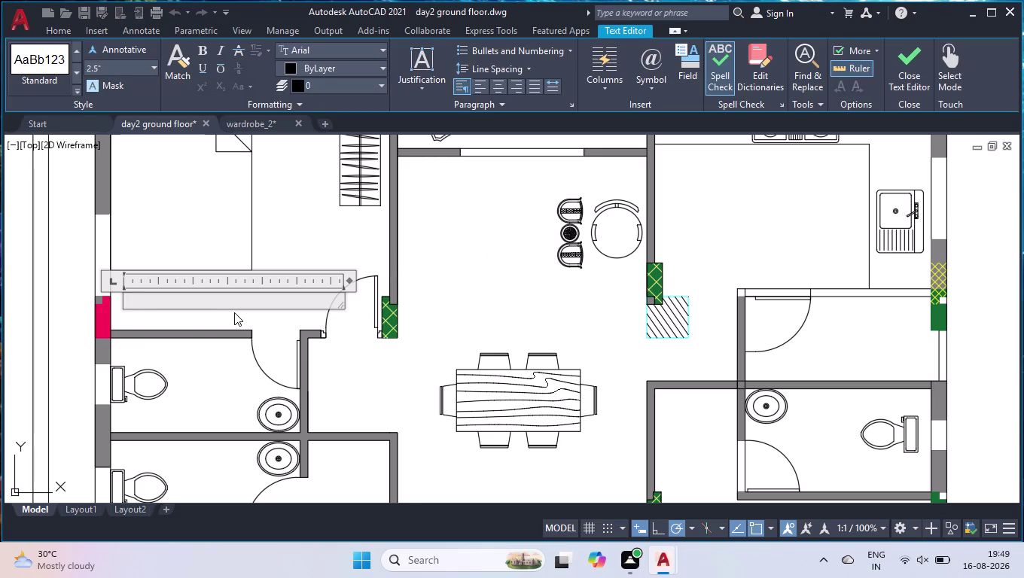
text(BED ROOM)
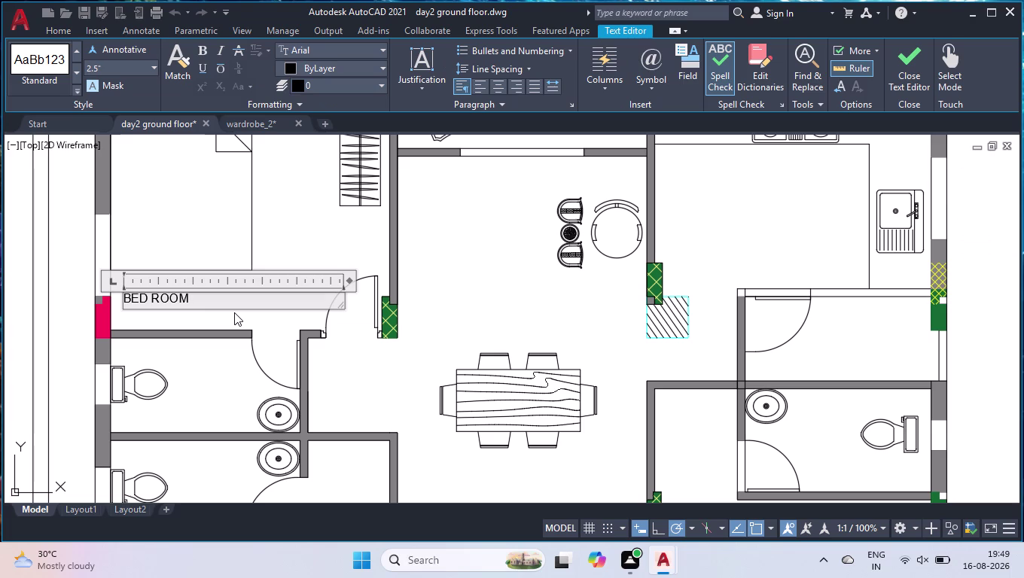
text(-0)
key(2)
key(Return)
text(13)
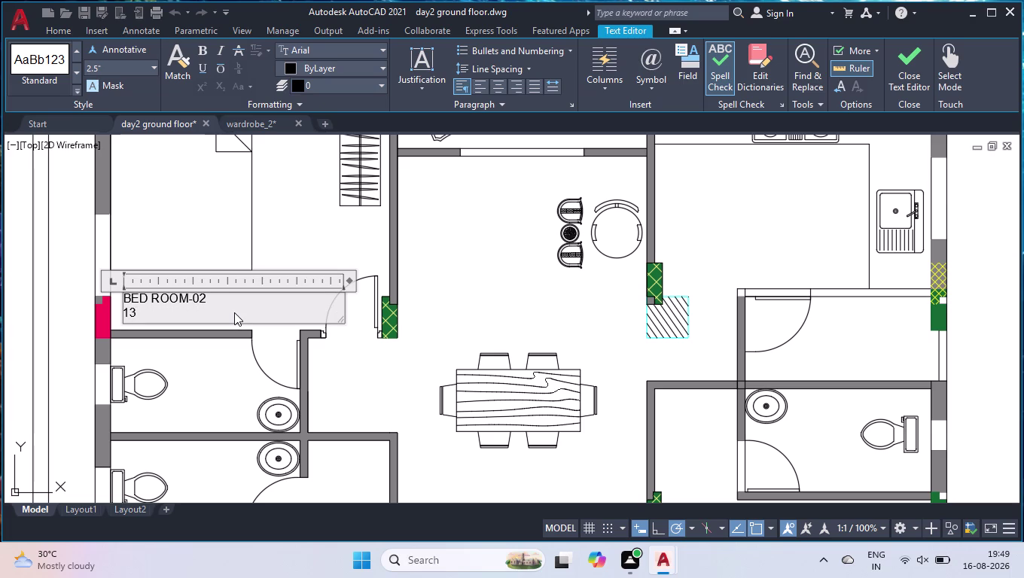
text('6)
key(shift+quotedbl)
key(x)
text(12)
text('0)
key(BackSpace)
text(-0")
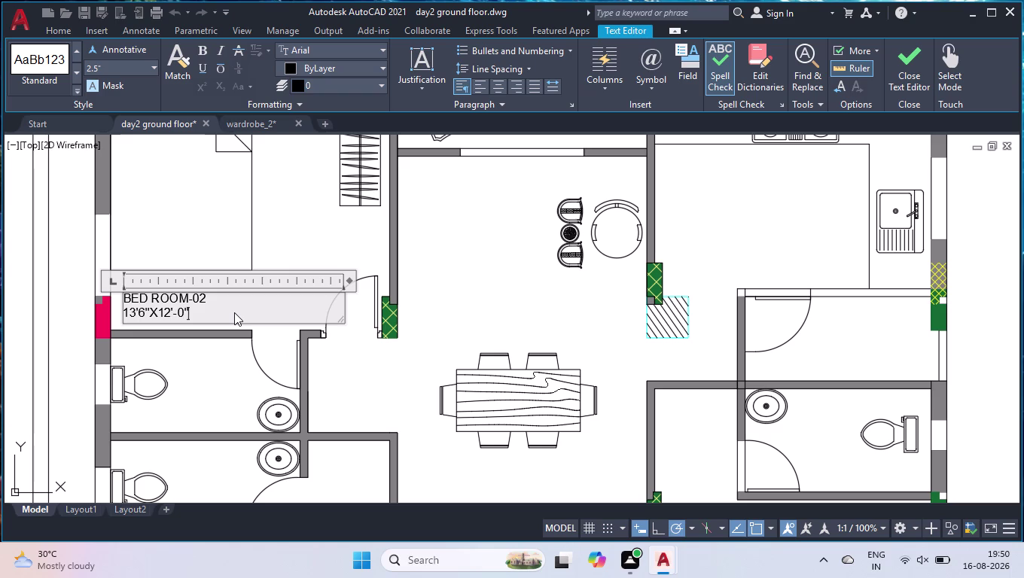
Insert the missing hyphen to read 13'-6", close the text editor and select the label.
key(Left)
key(Left)
key(Left)
key(Left)
key(Left)
key(Left)
key(Left)
key(Left)
key(Left)
key(minus)
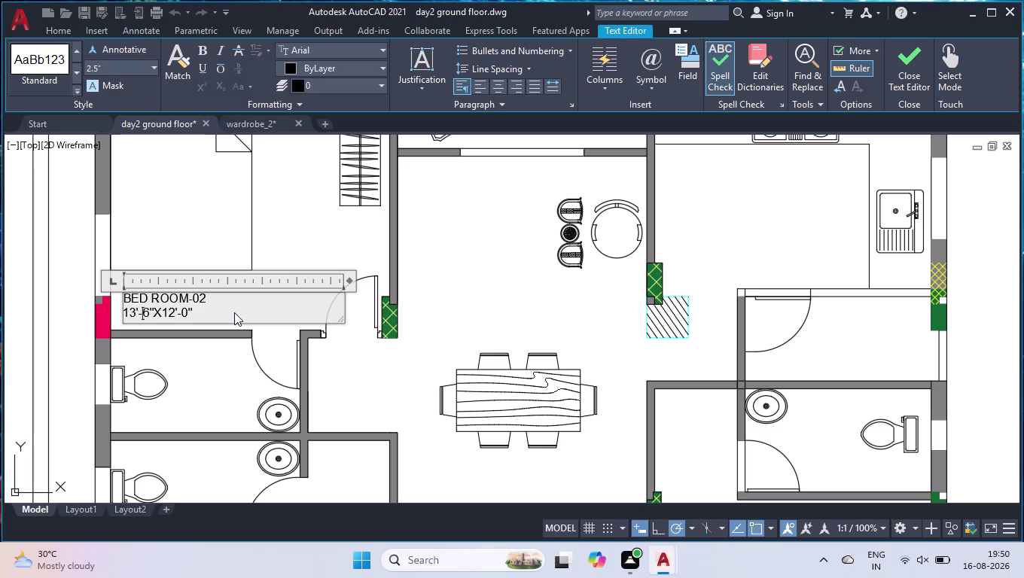
click(281, 228)
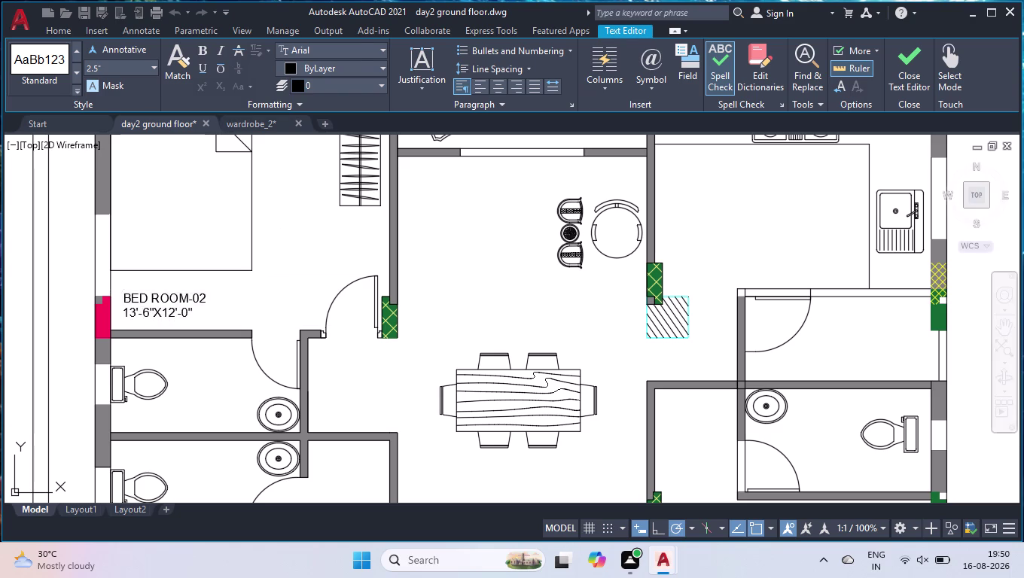
click(138, 298)
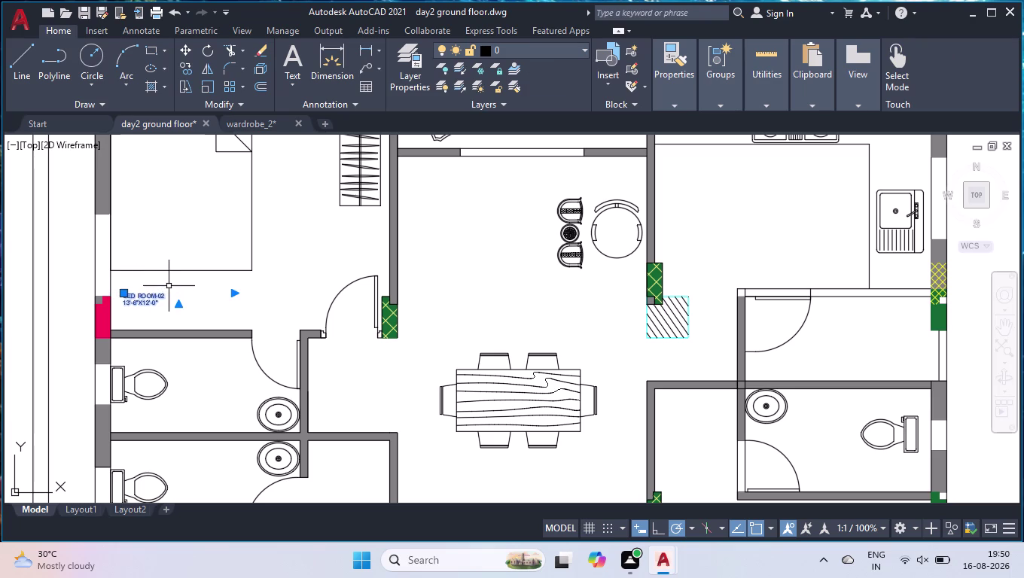
Set the BED ROOM-02 label's text height to 5" in Properties and close the palette.
key(ctrl+1)
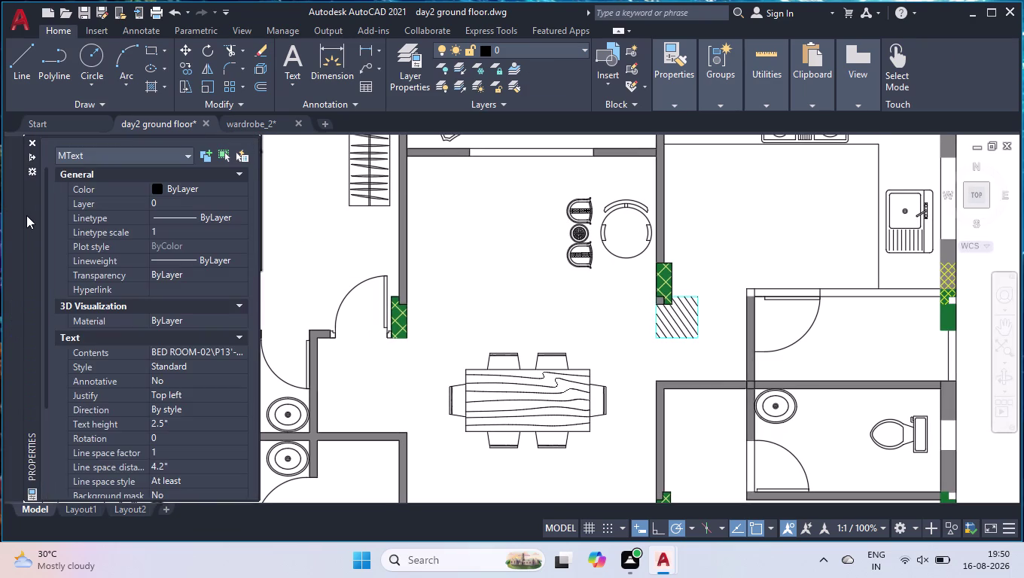
drag(26, 216, 550, 224)
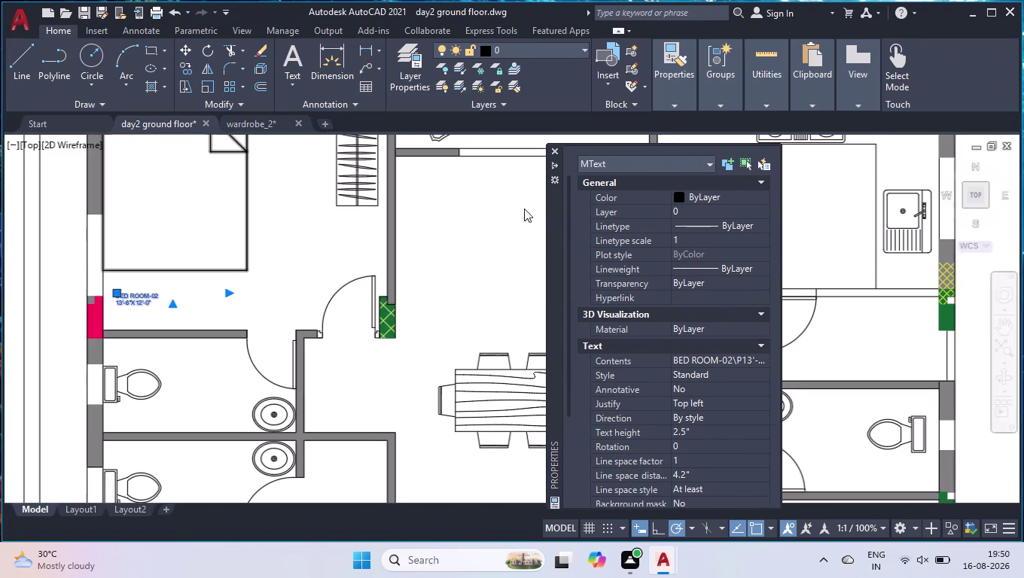
scroll(down, 3)
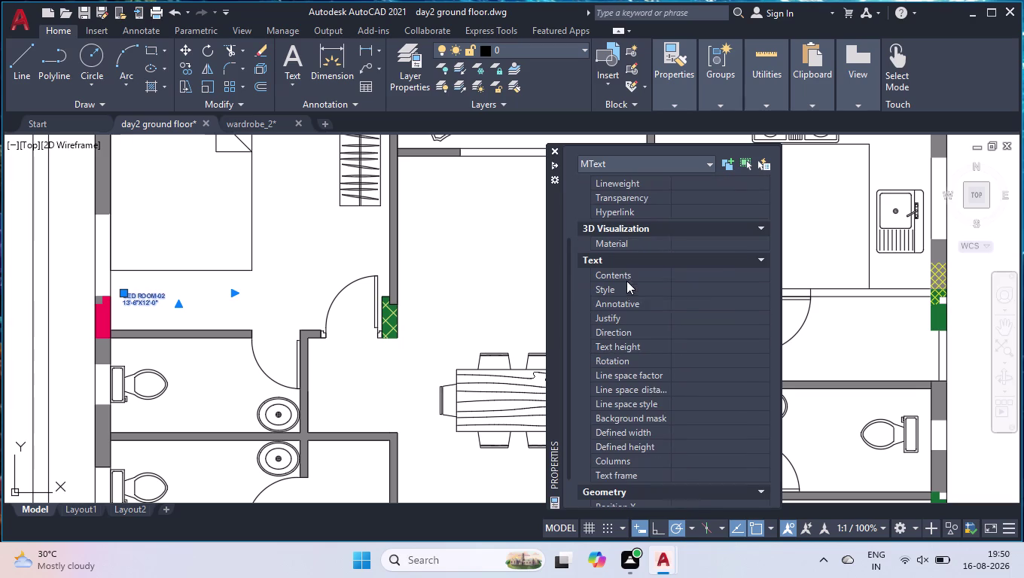
click(710, 349)
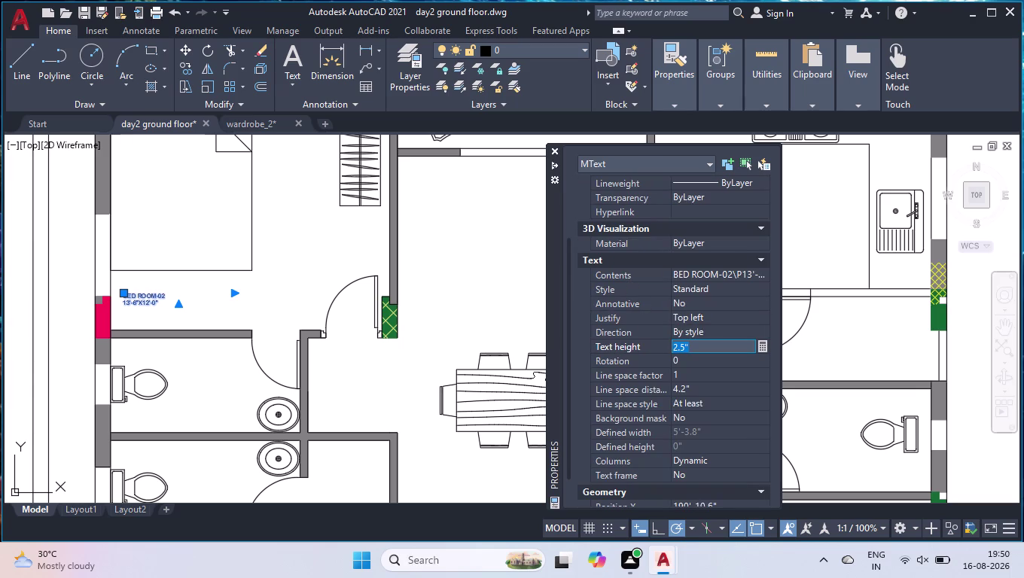
key(5)
key(Return)
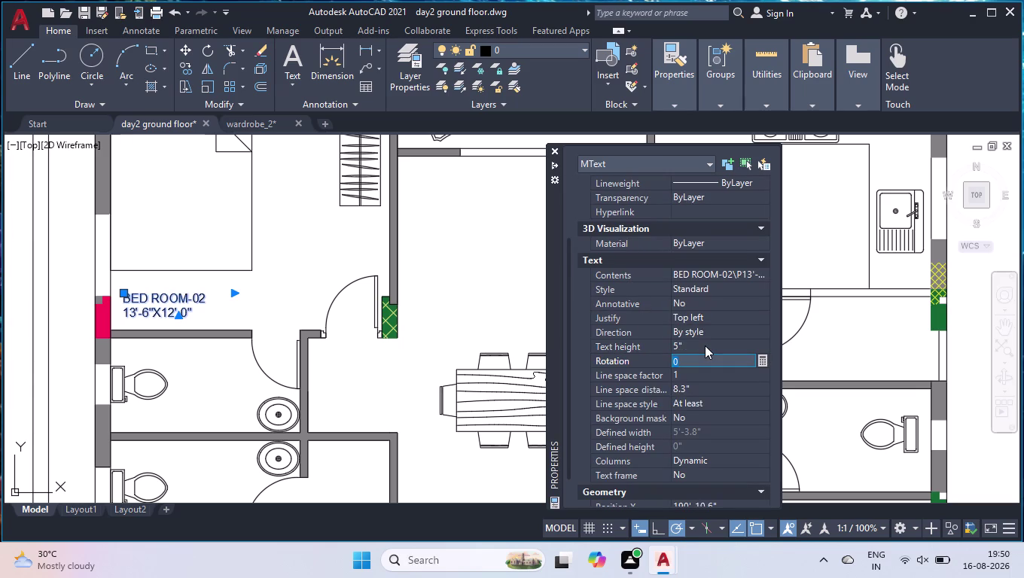
click(556, 153)
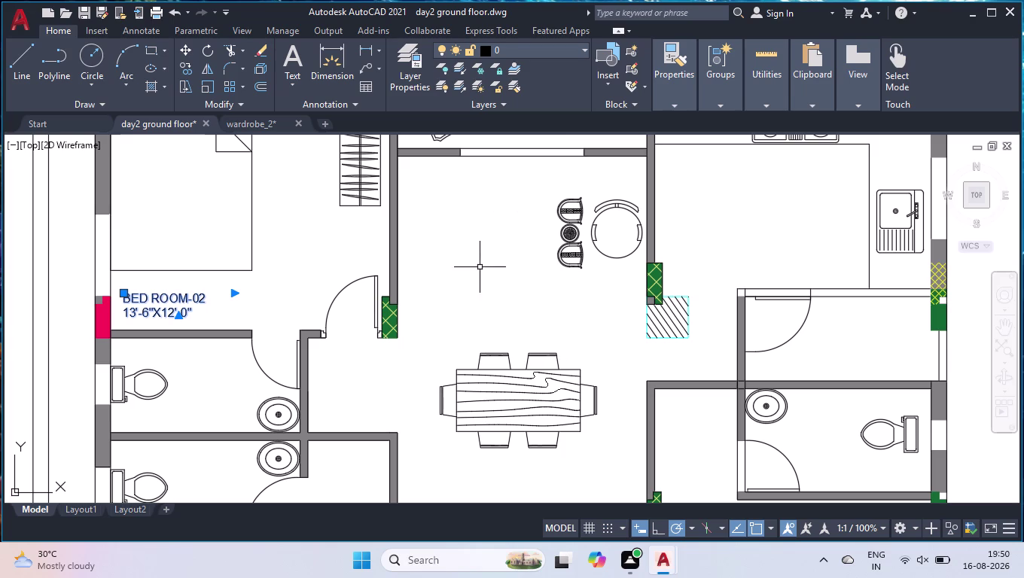
Copy the BED ROOM-02 label into both bathrooms and the lower-left room with COPY.
click(479, 268)
click(479, 263)
text(CO)
key(Return)
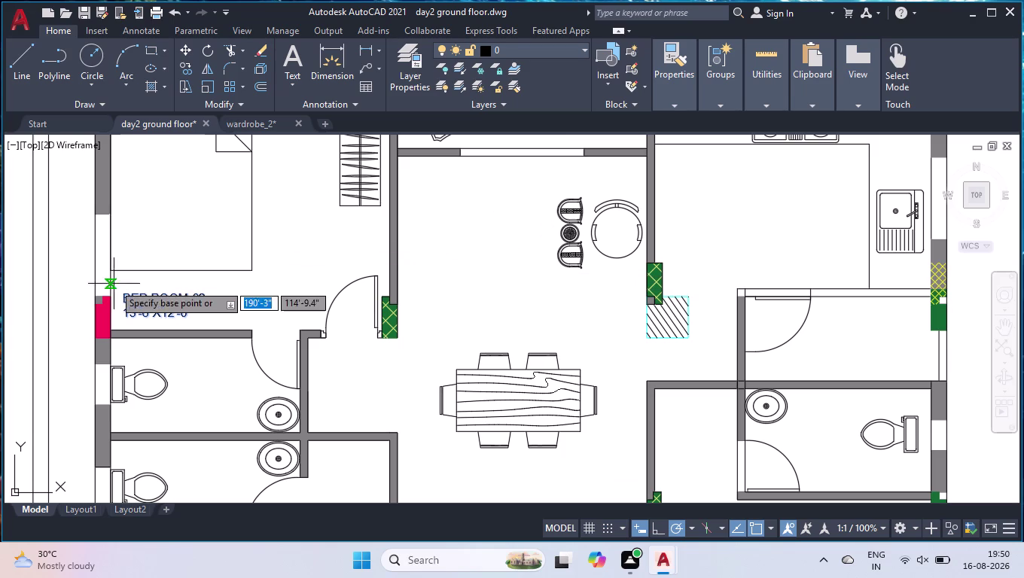
click(128, 301)
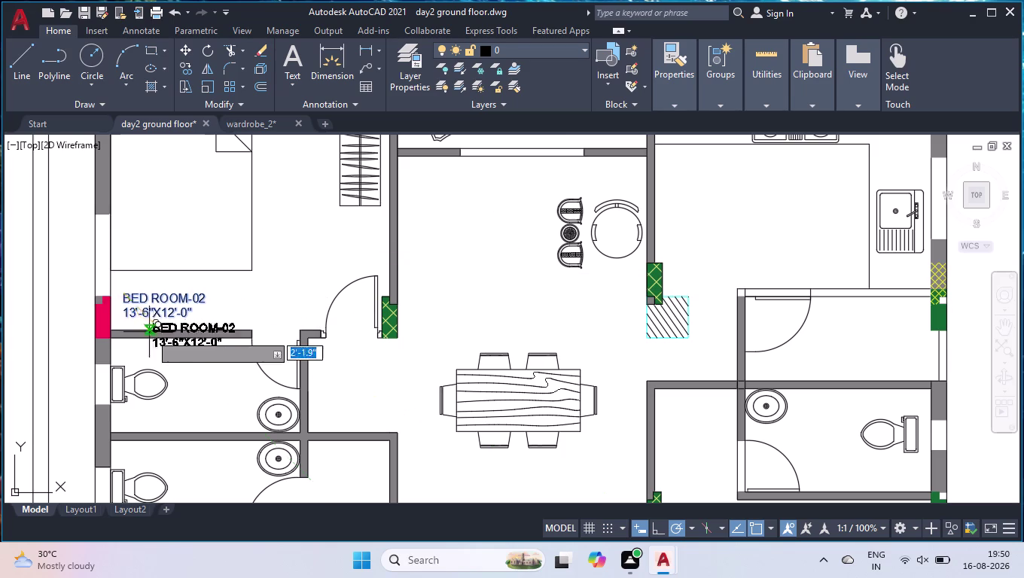
click(169, 357)
scroll(down, 3)
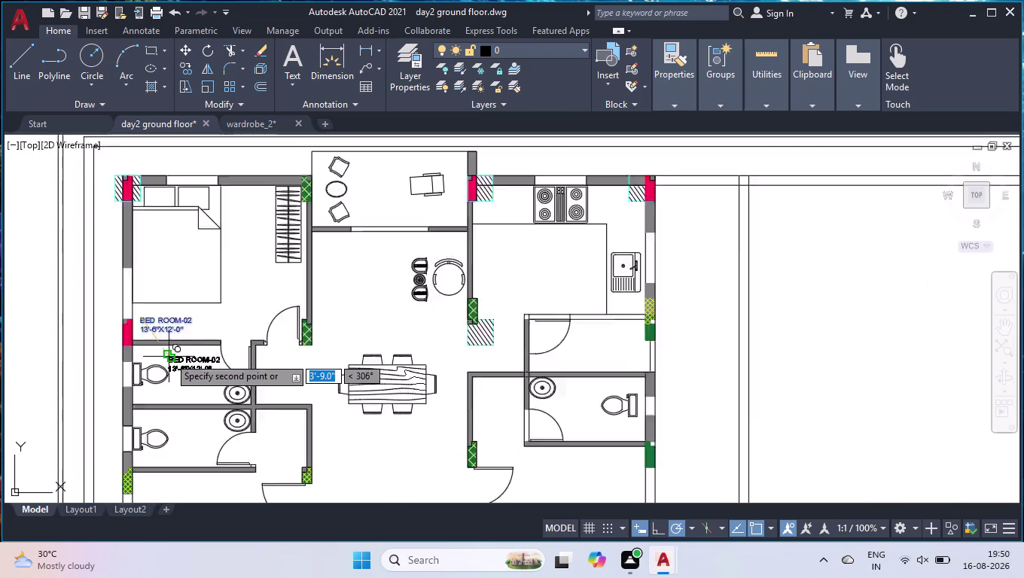
scroll(down, 3)
scroll(up, 3)
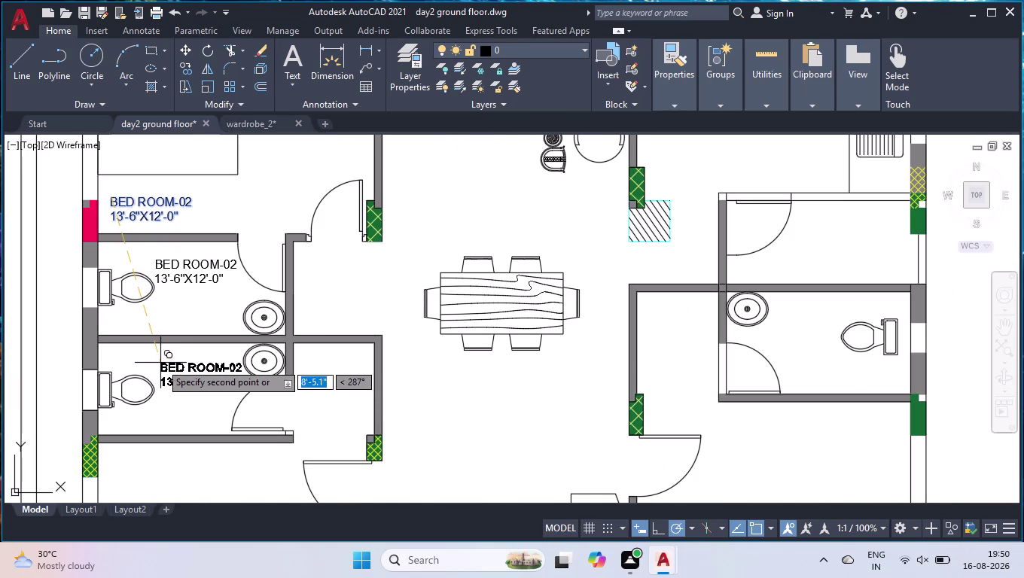
click(159, 359)
scroll(down, 3)
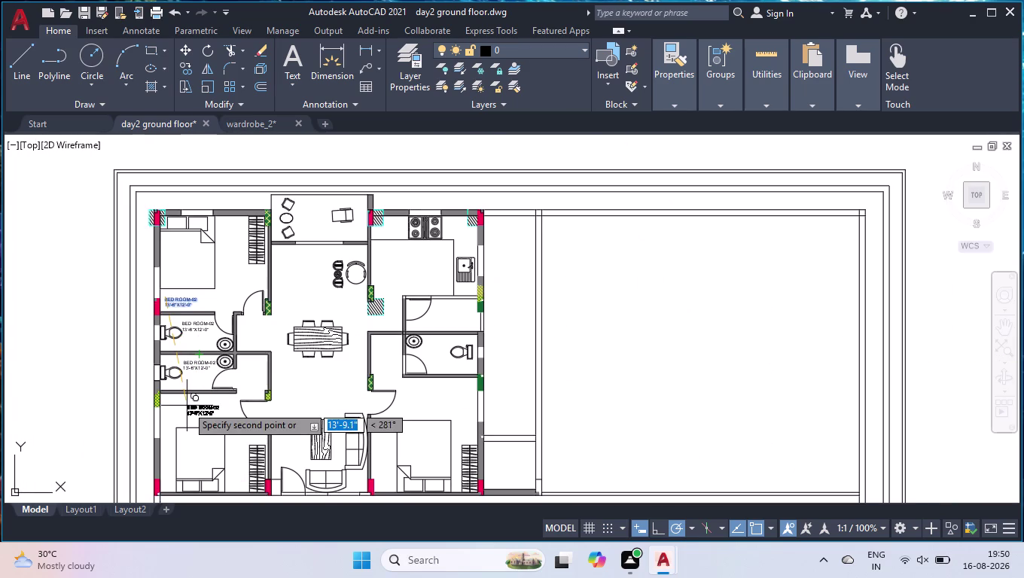
click(187, 404)
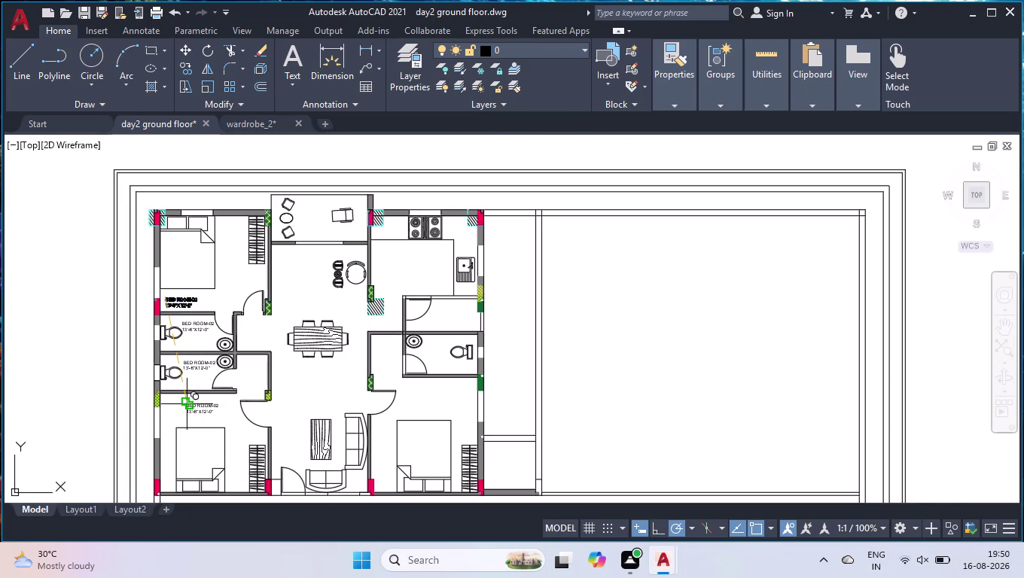
scroll(up, 3)
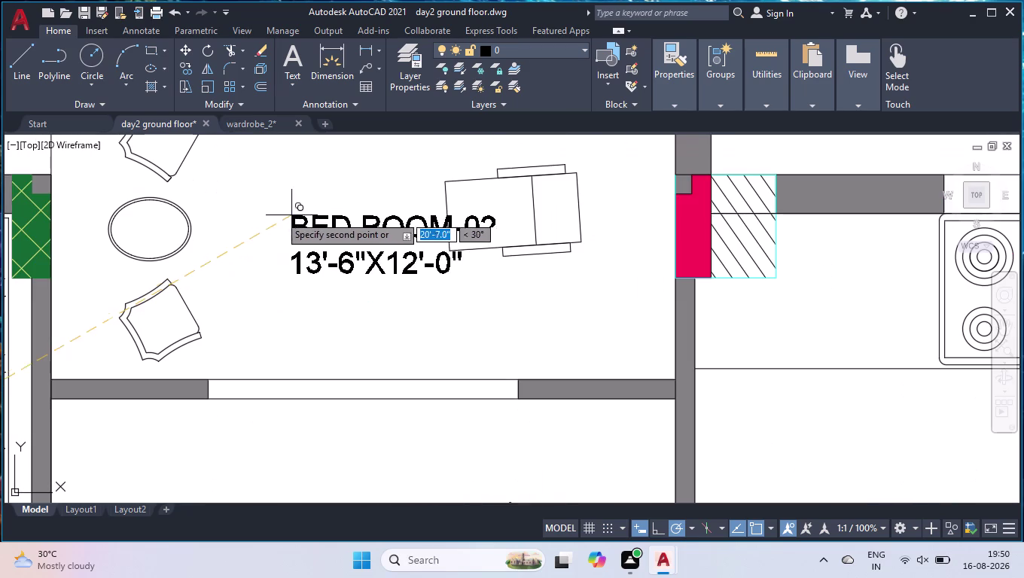
Place label copies in the sitting room, dining area, below the dining table, and living area.
click(277, 268)
scroll(down, 3)
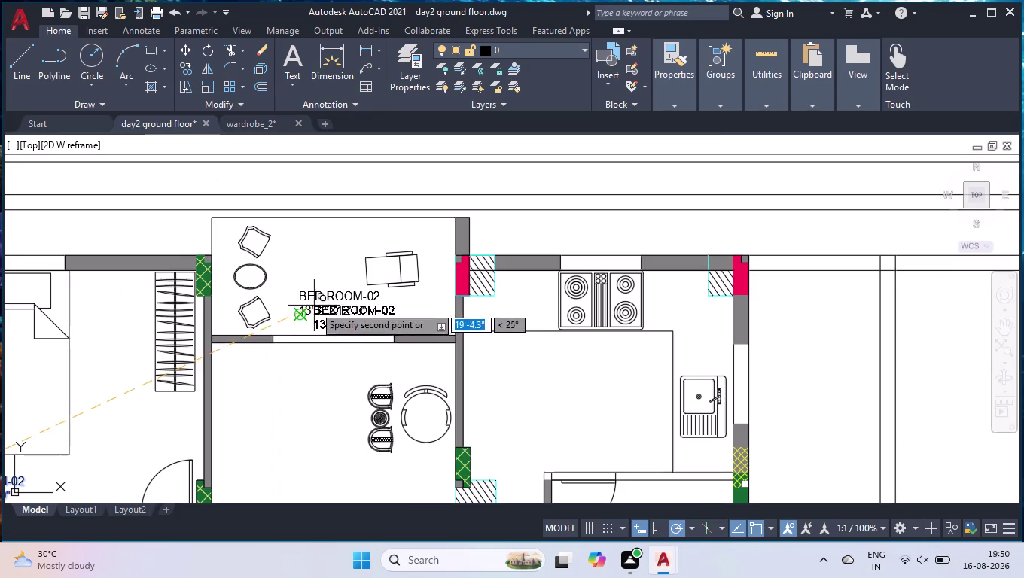
click(257, 397)
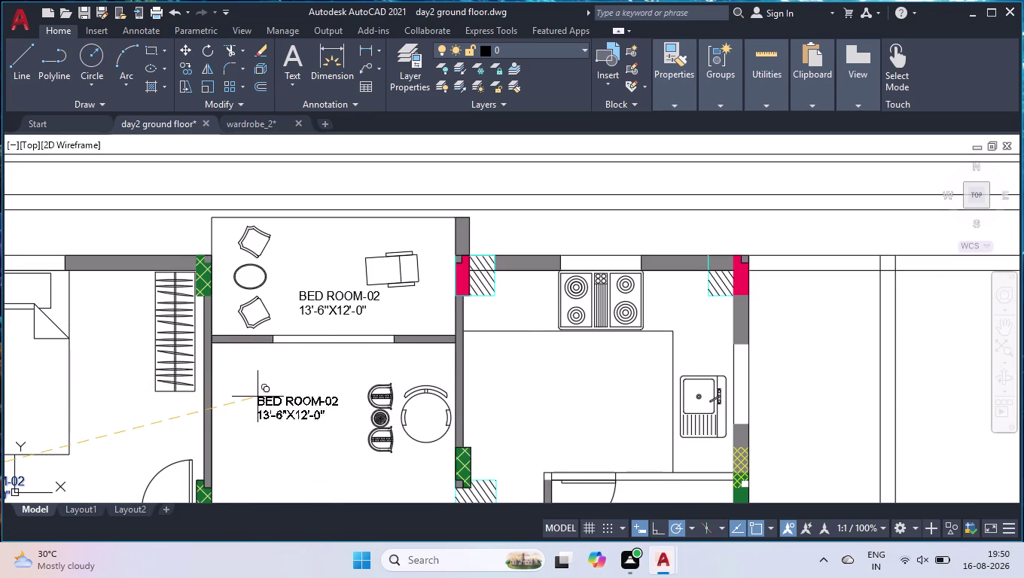
scroll(down, 3)
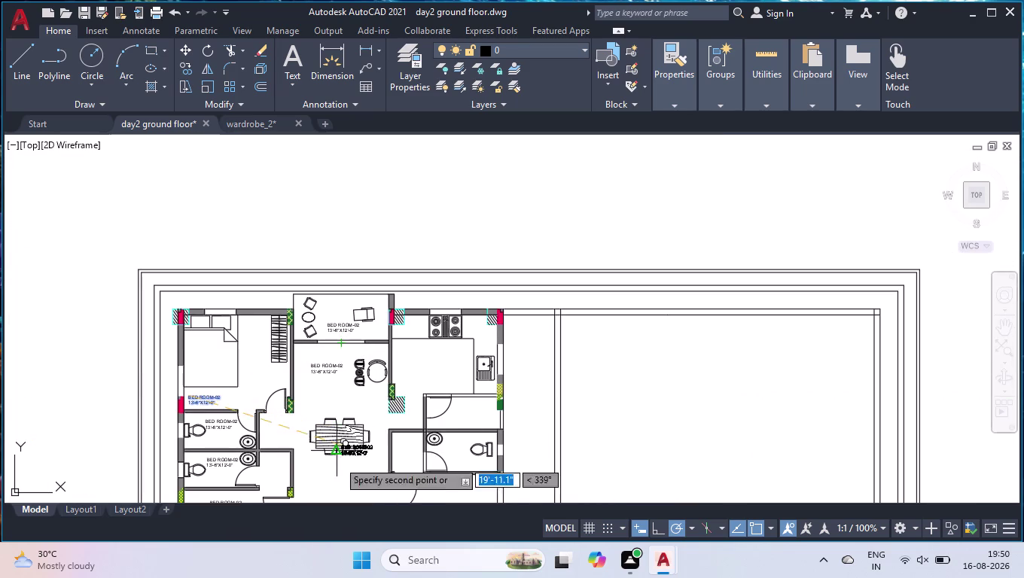
scroll(up, 3)
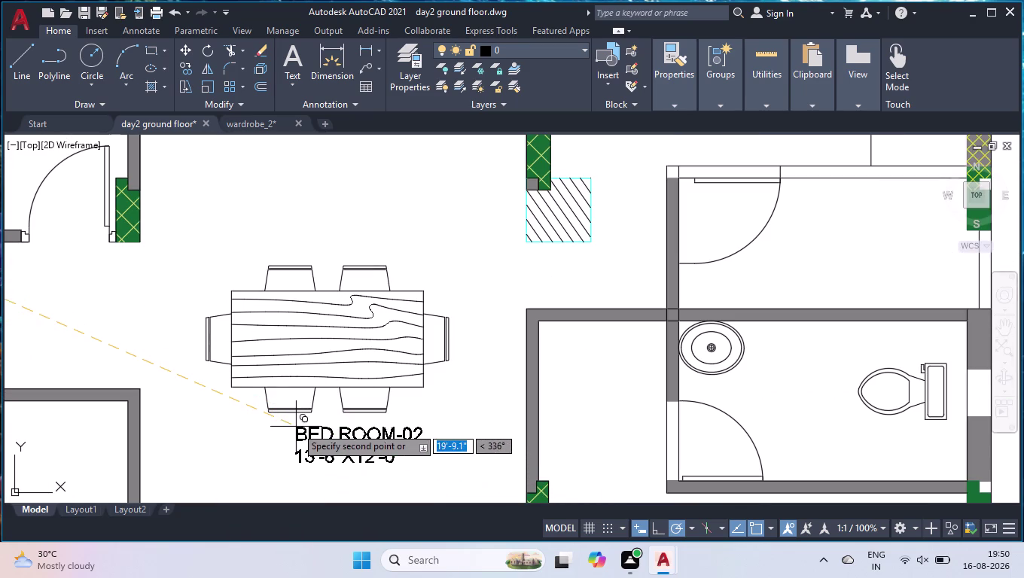
click(296, 427)
scroll(down, 3)
scroll(up, 3)
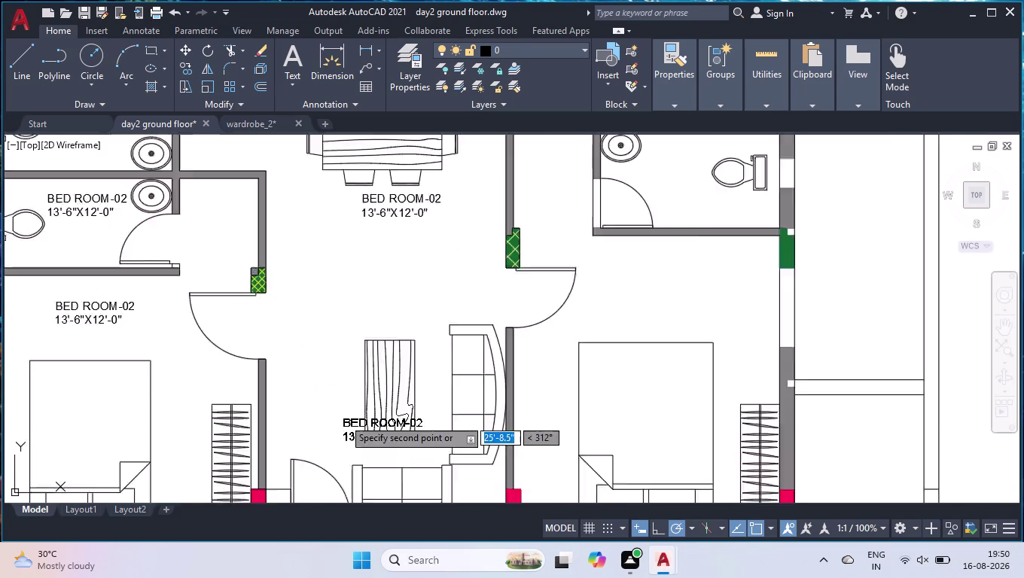
scroll(up, 3)
click(184, 355)
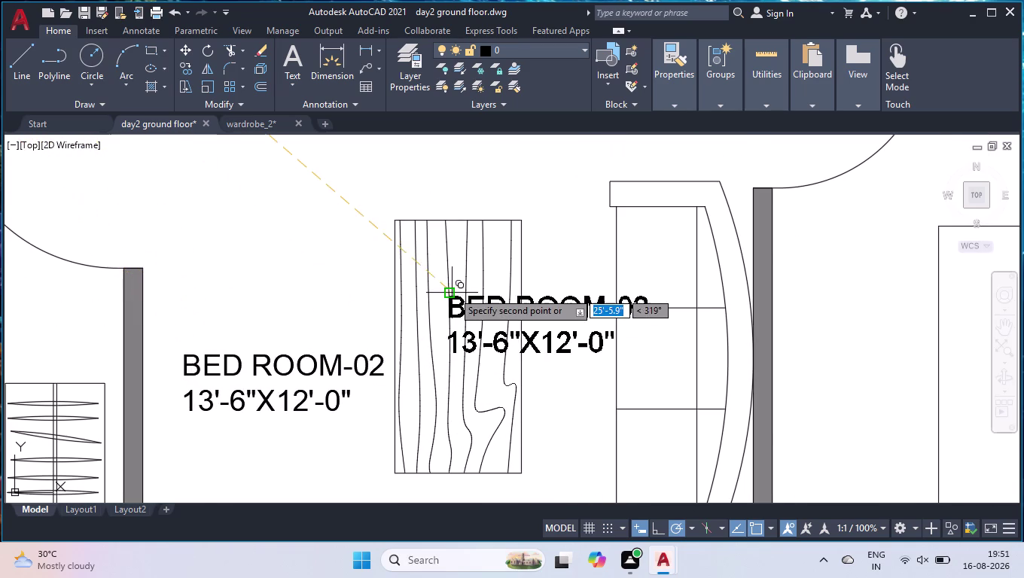
scroll(down, 3)
scroll(down, 3)
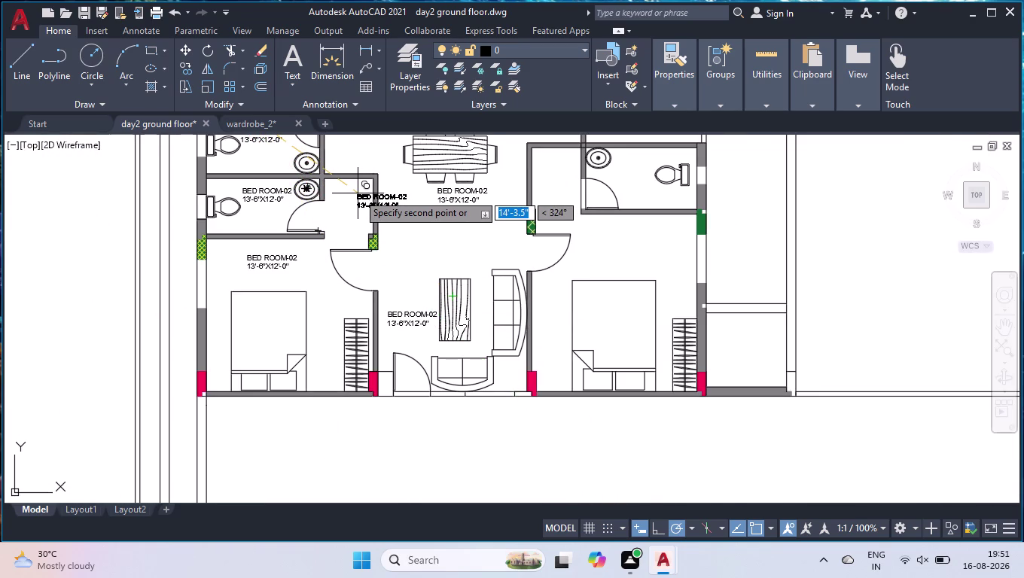
scroll(up, 3)
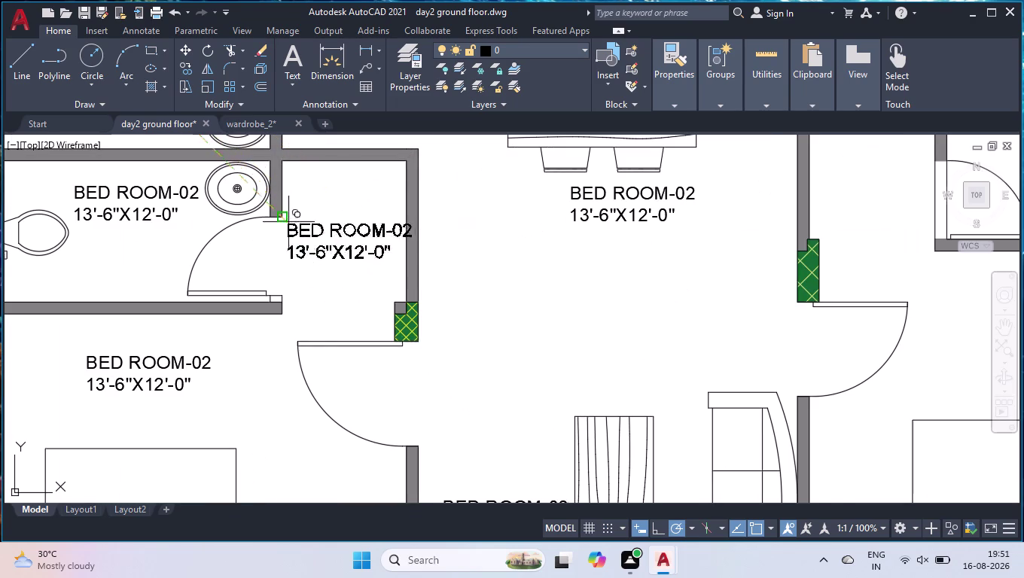
Place copies in the passage, kitchen, rooms below and right, then end COPY.
click(282, 242)
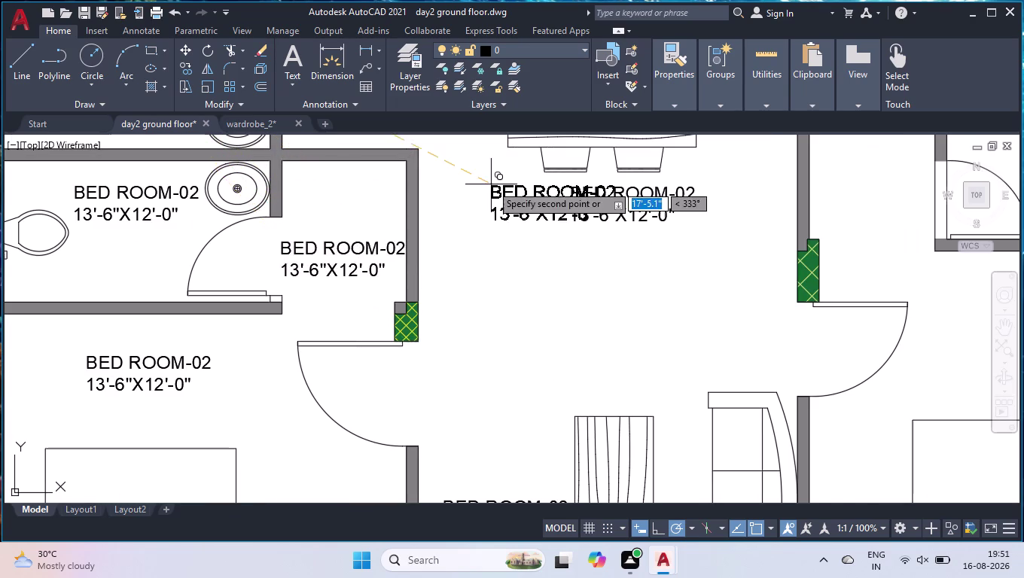
scroll(down, 3)
scroll(down, 3)
scroll(up, 3)
scroll(up, 3)
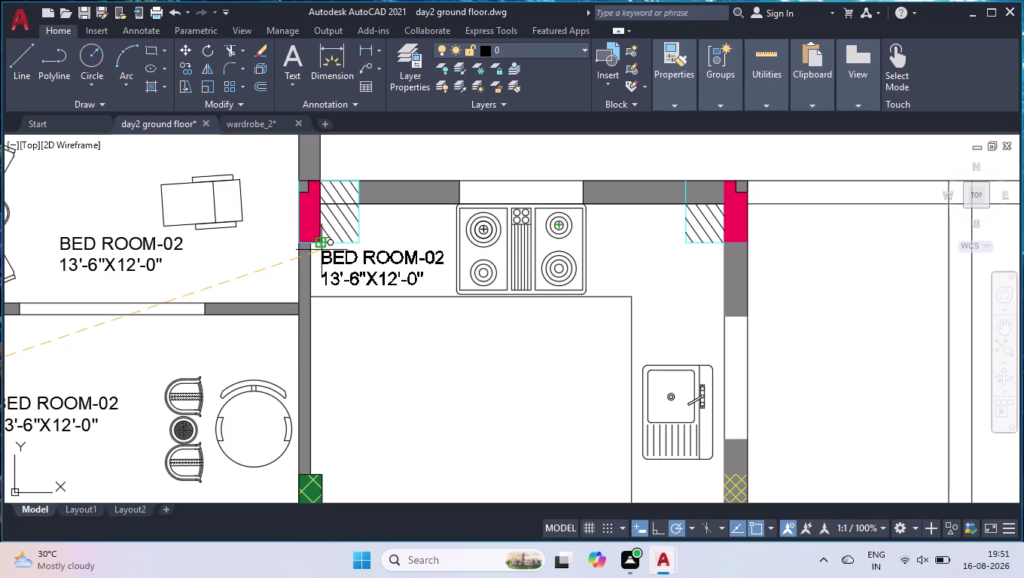
click(321, 250)
click(447, 405)
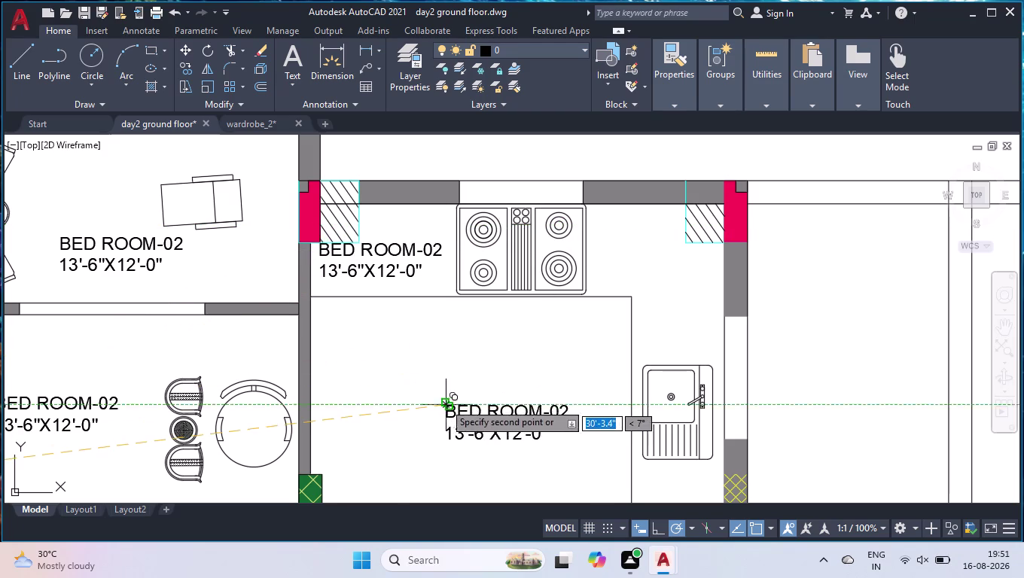
scroll(down, 3)
scroll(up, 3)
click(487, 417)
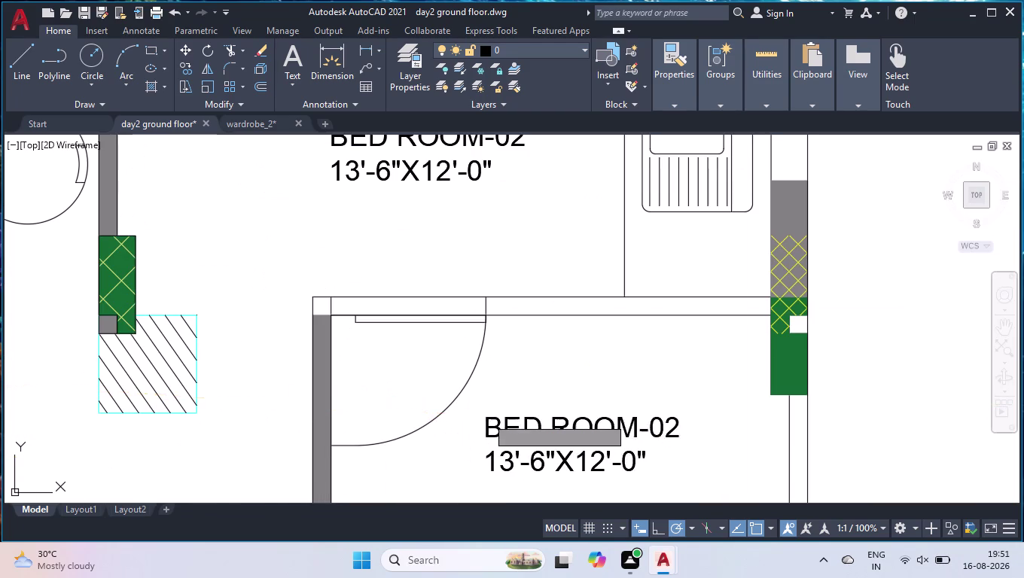
scroll(down, 3)
scroll(up, 3)
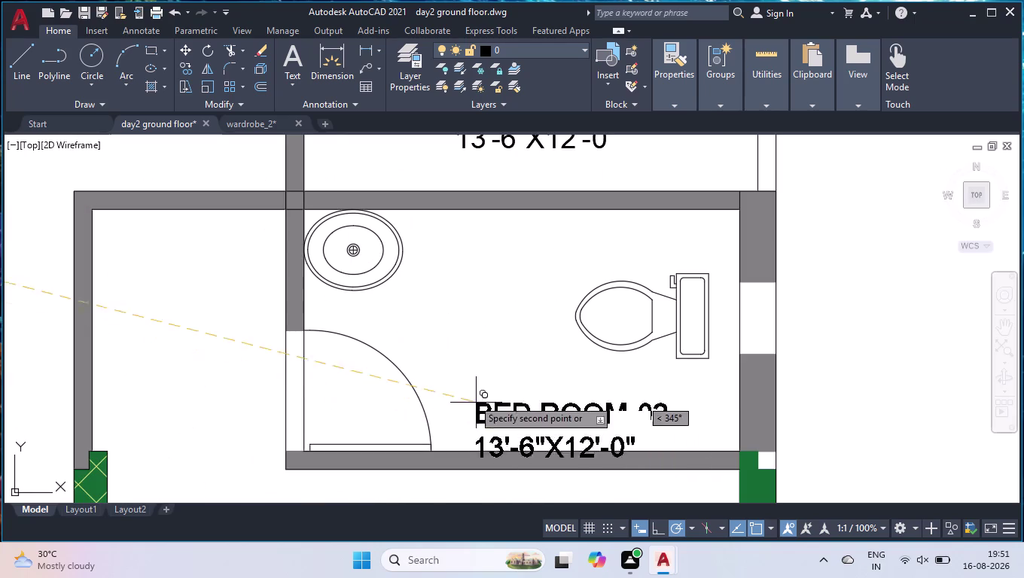
click(437, 366)
scroll(down, 3)
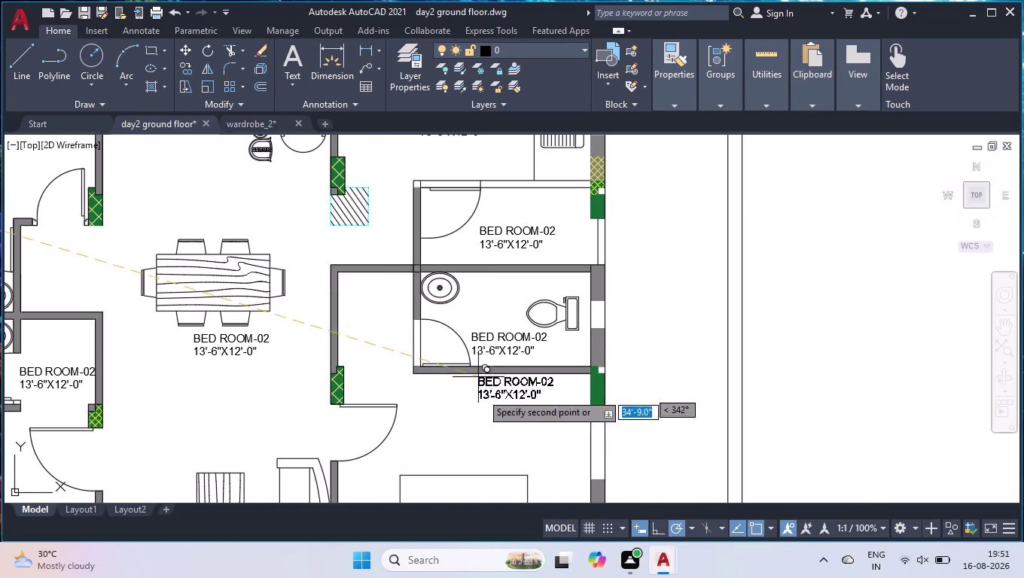
click(337, 298)
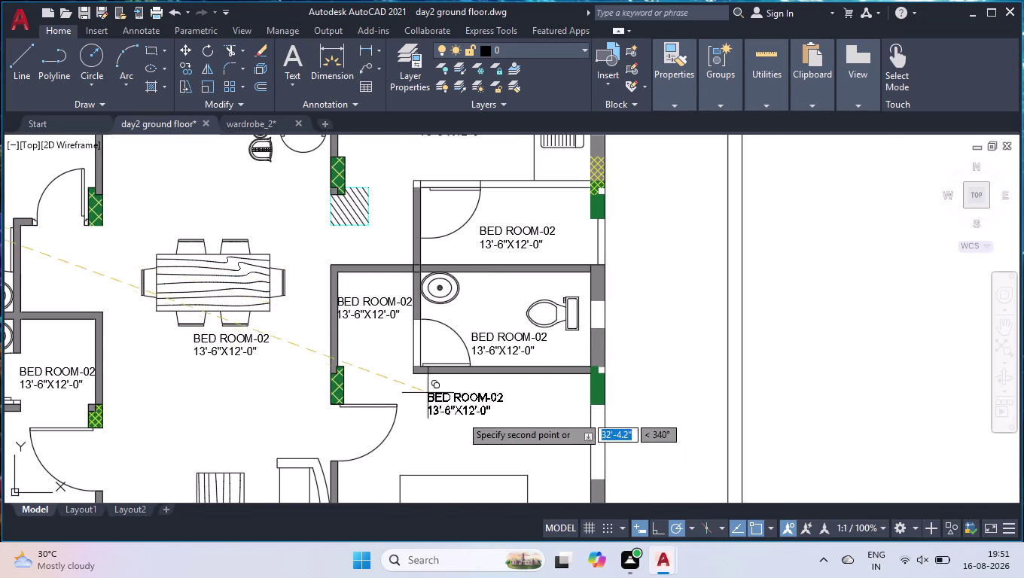
scroll(down, 3)
click(467, 416)
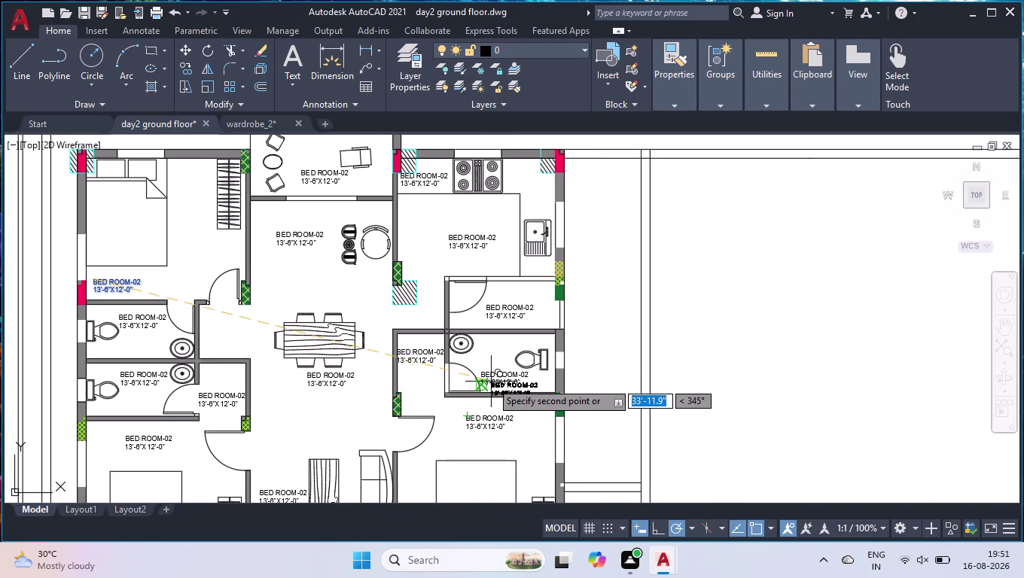
scroll(down, 3)
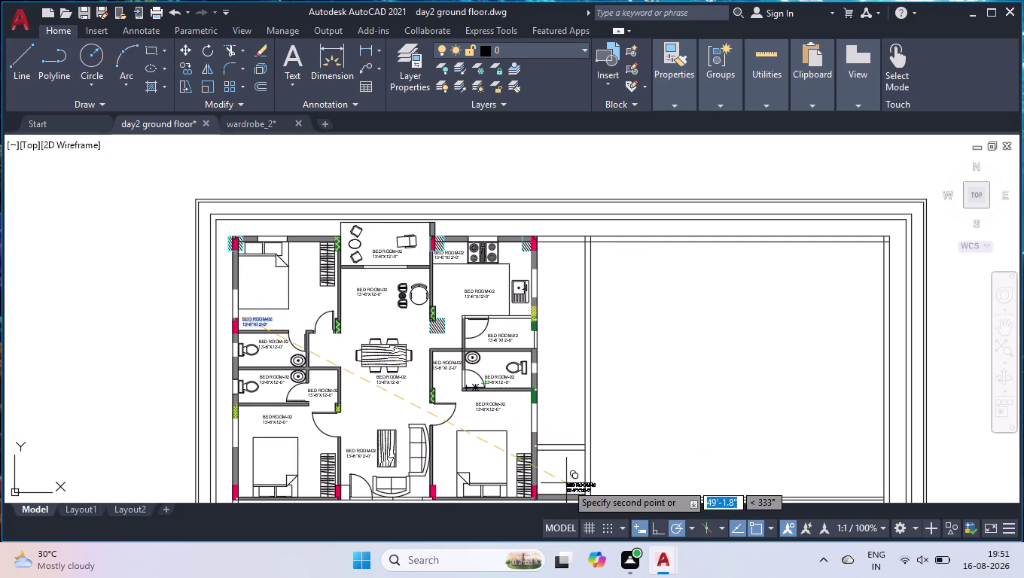
scroll(up, 3)
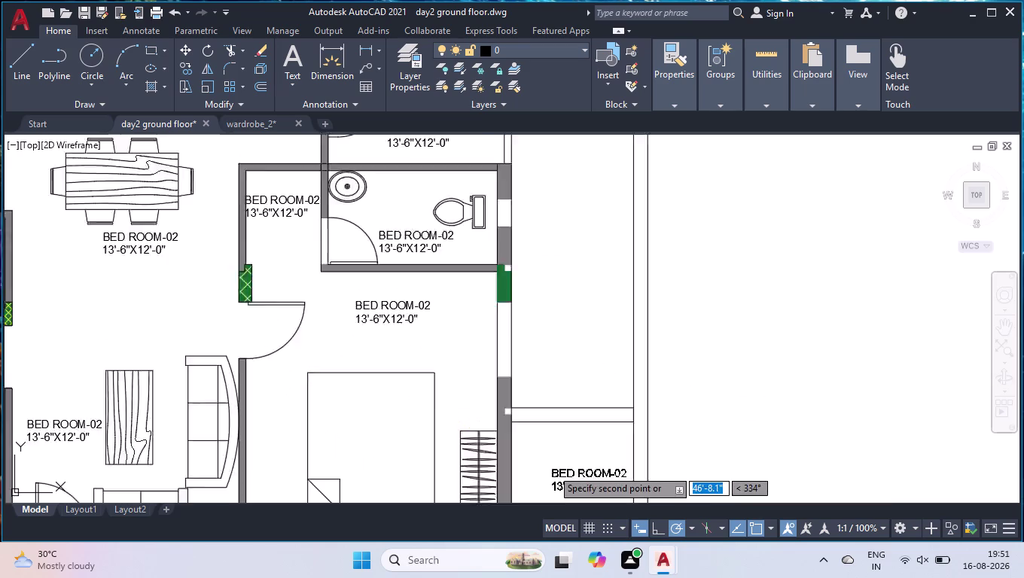
scroll(up, 3)
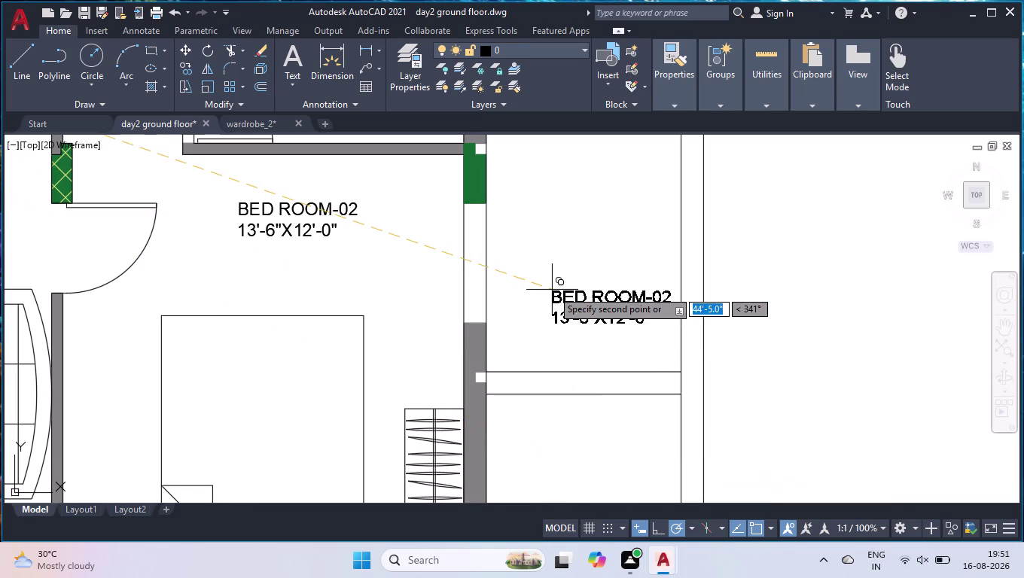
click(514, 296)
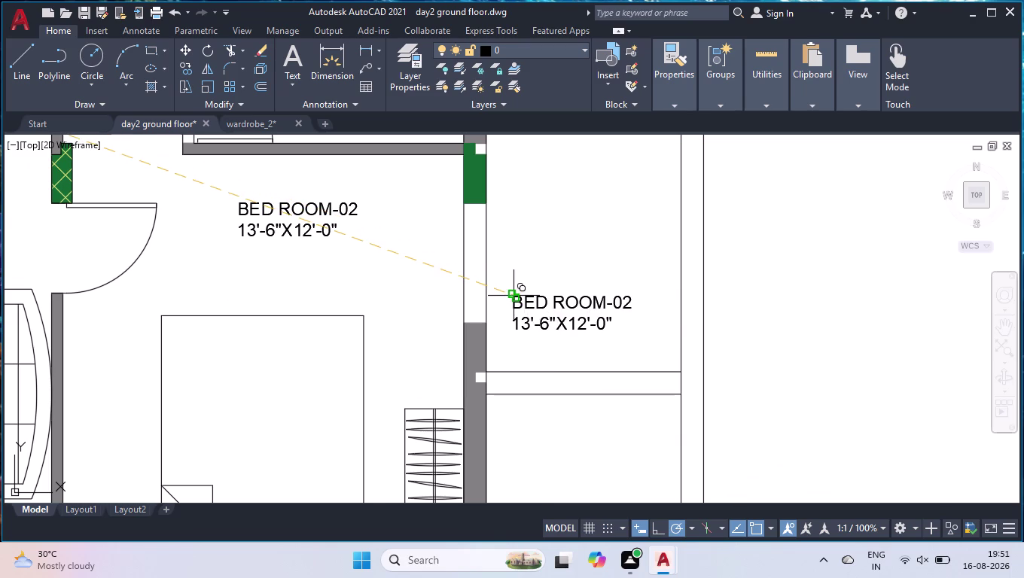
key(Return)
scroll(down, 3)
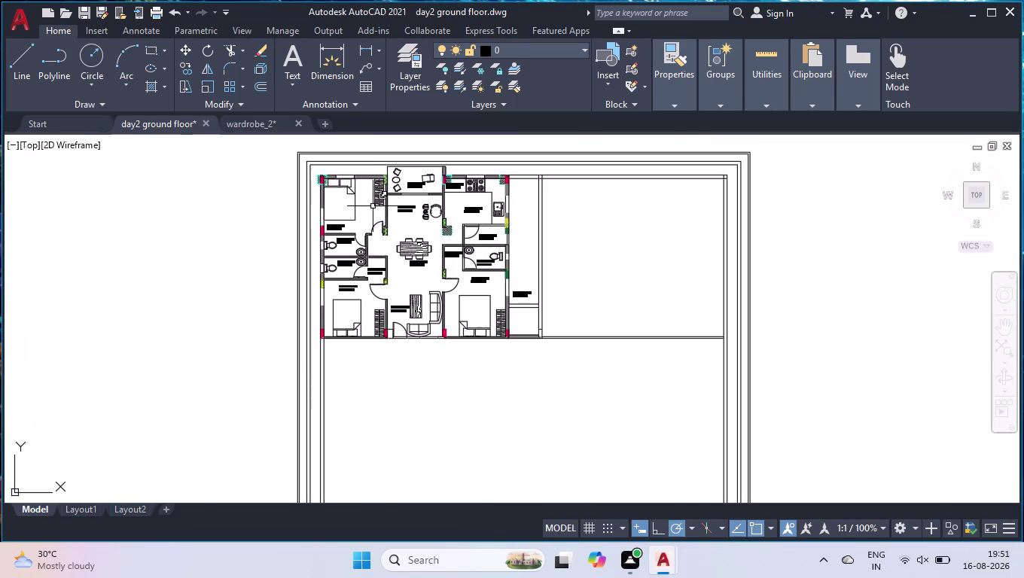
Open the top bathroom's copied label and replace its name with TOILET.
scroll(up, 3)
scroll(up, 3)
scroll(down, 3)
scroll(up, 3)
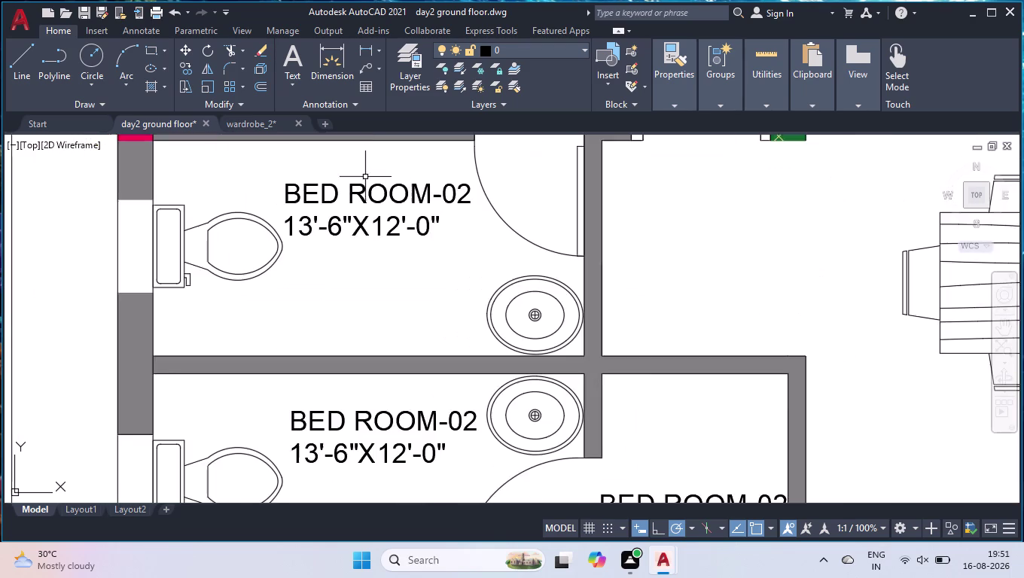
scroll(up, 3)
double_click(354, 239)
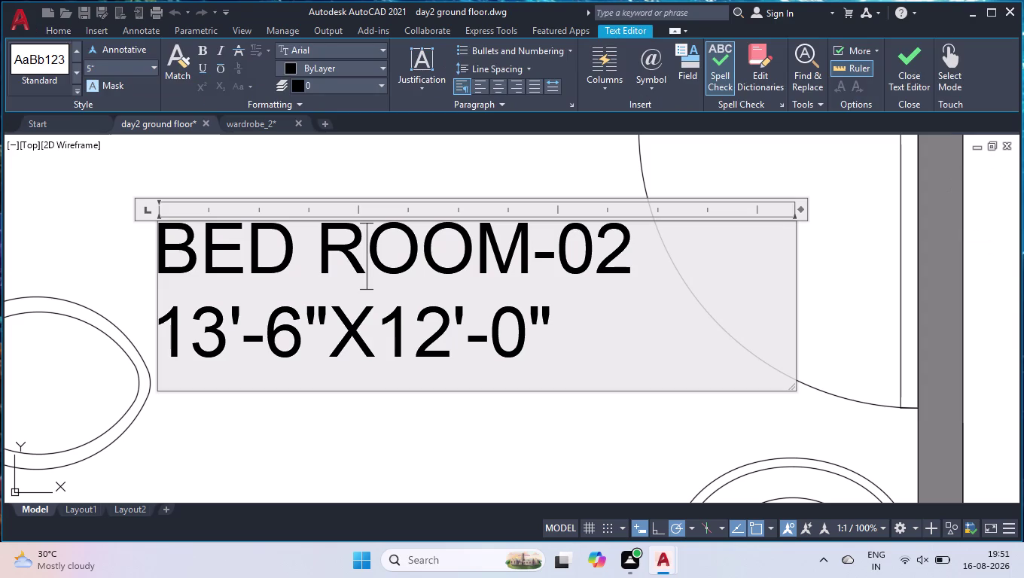
text(TOI)
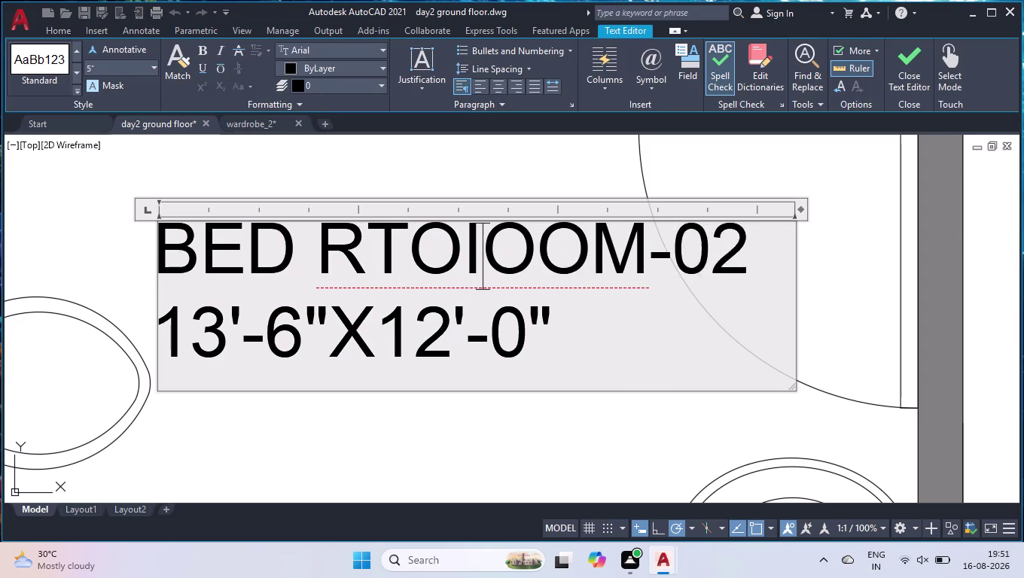
text(L)
key(ctrl+a)
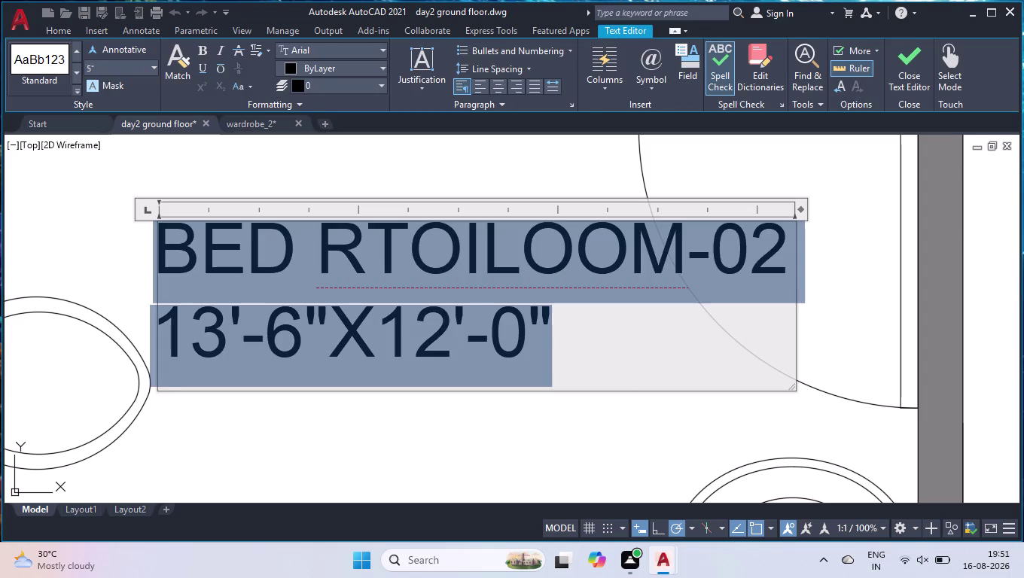
text(TOILET)
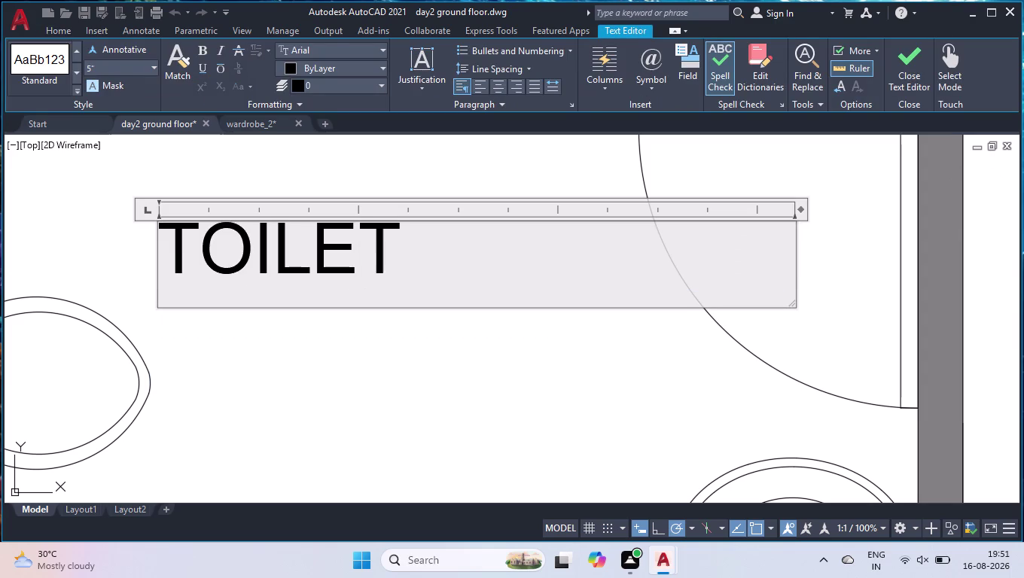
key(Return)
Enter the size 9'-2"X4'6" on the second line and close the editor.
key(9)
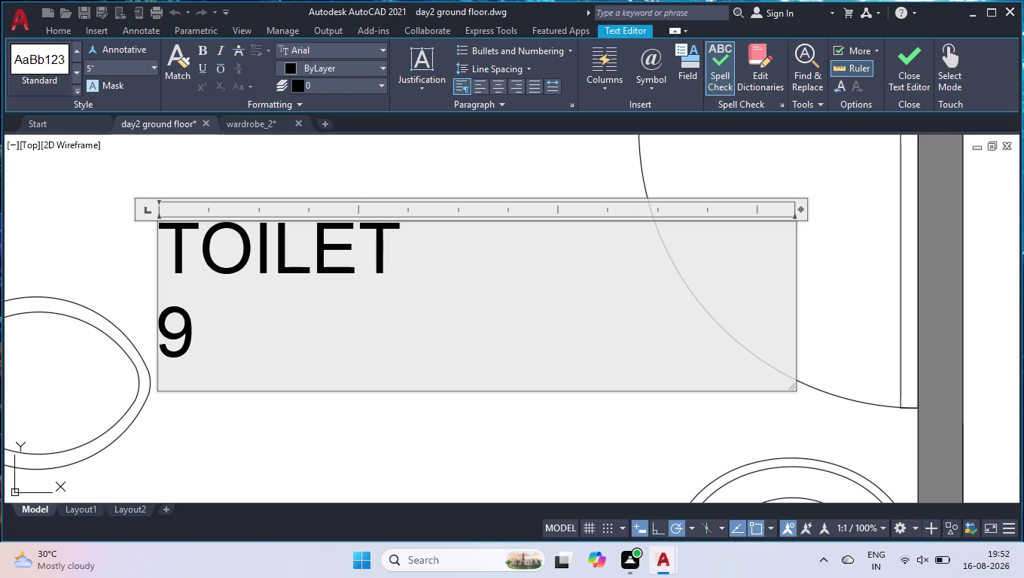
text('2)
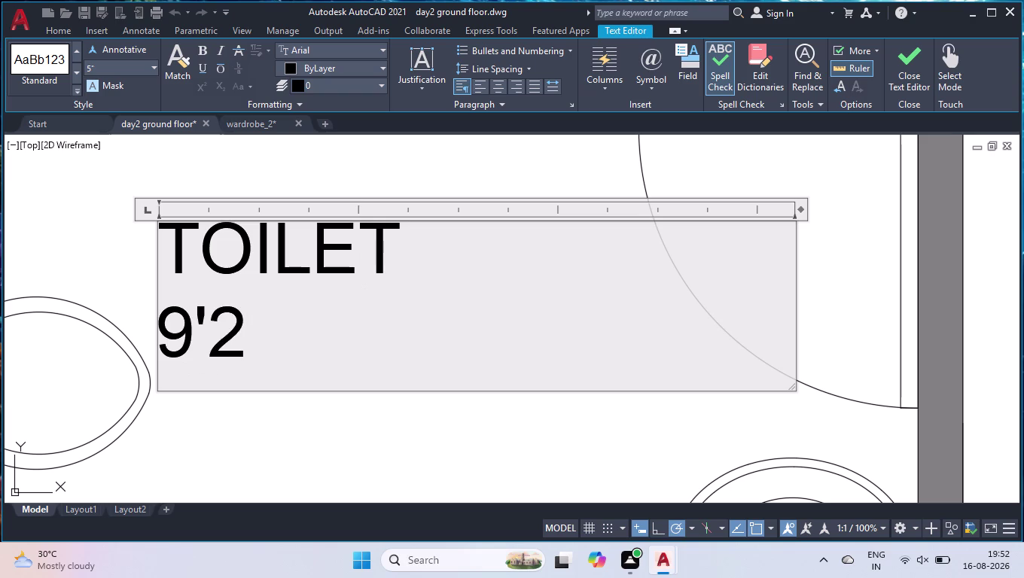
key(BackSpace)
key(minus)
text(2)
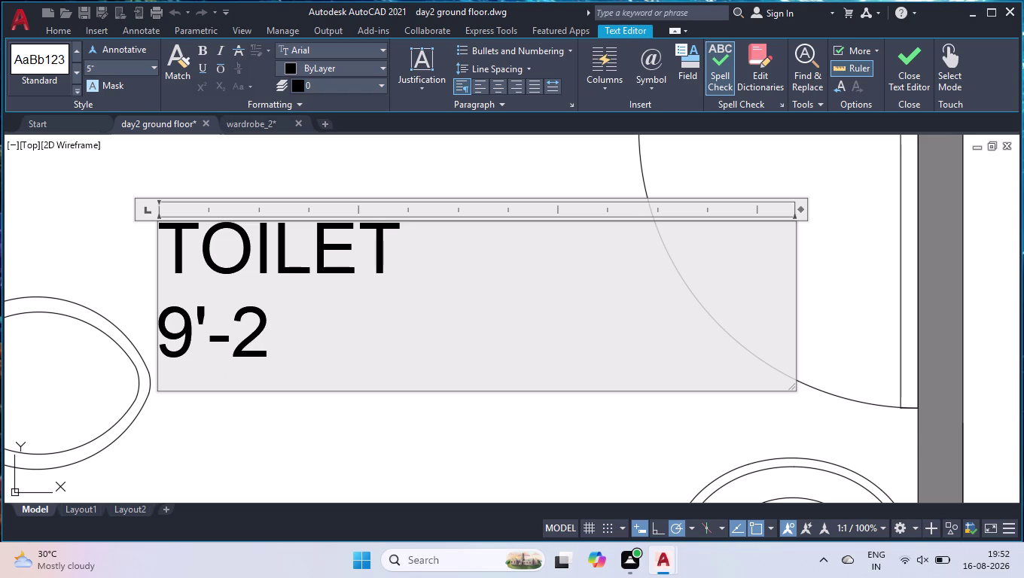
text(")
key(x)
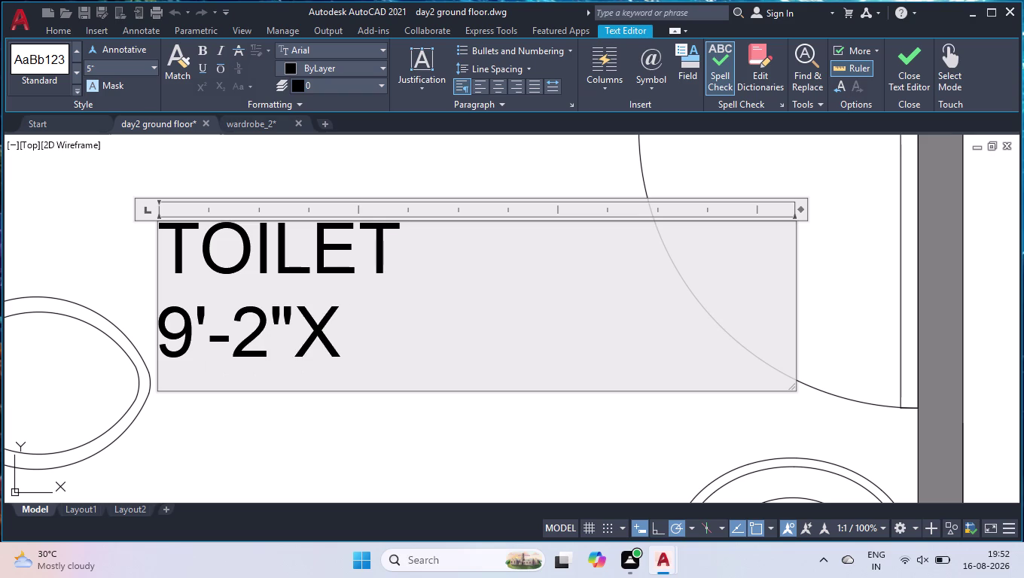
text(4'6)
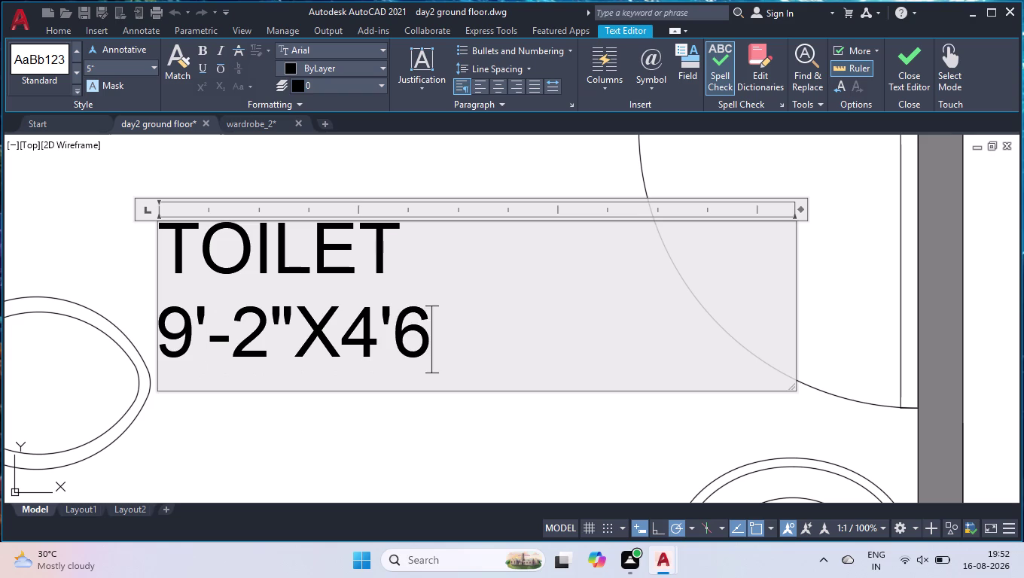
text(")
click(284, 437)
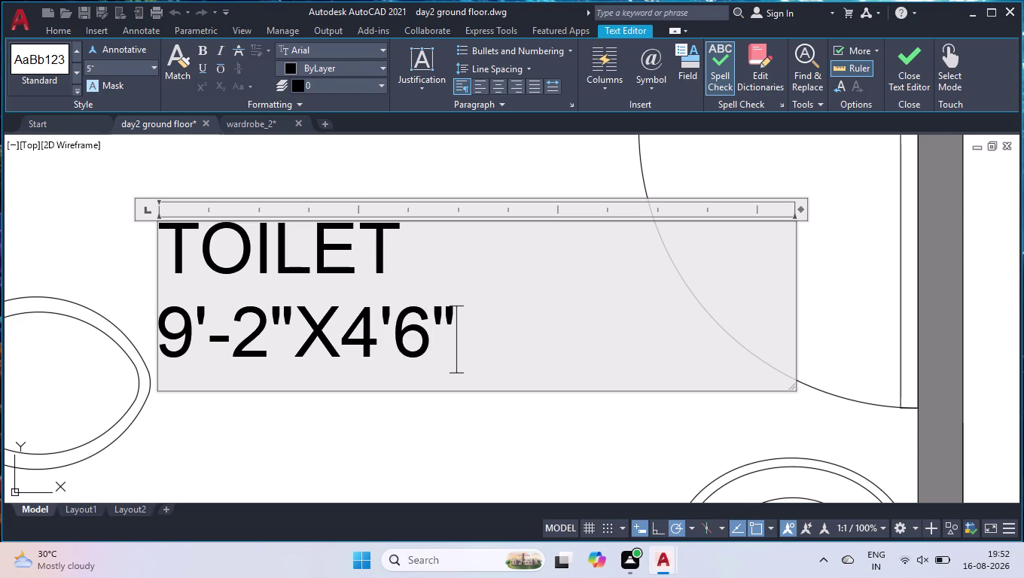
scroll(down, 3)
scroll(down, 3)
Open the other bathroom's label and replace its name with TOILET.
scroll(up, 3)
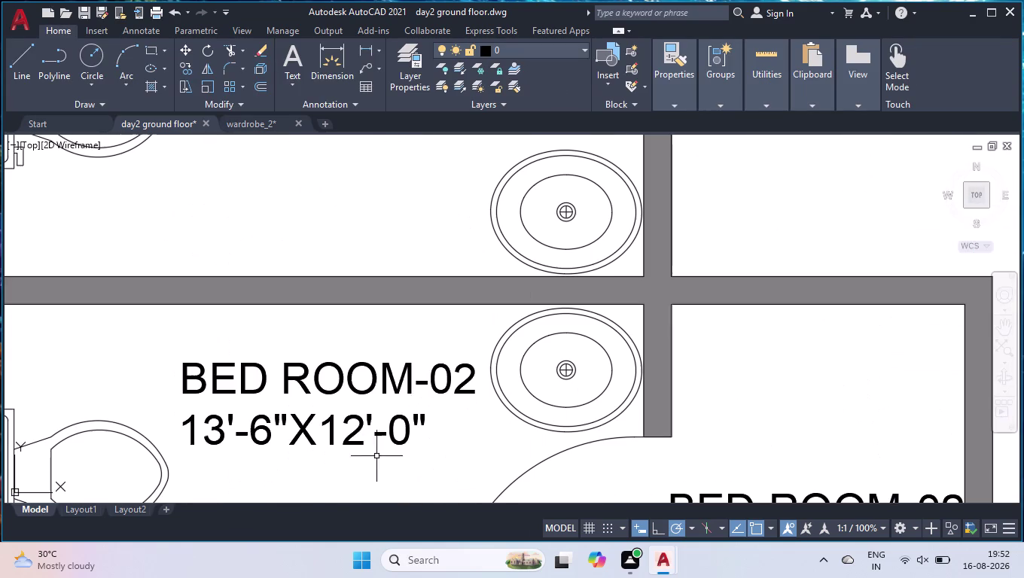
click(365, 428)
click(355, 428)
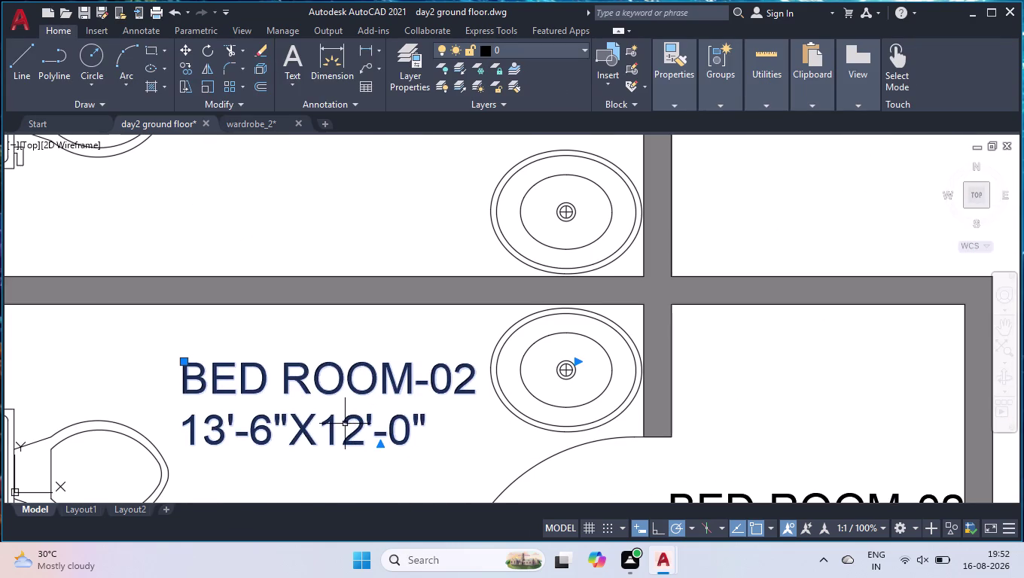
double_click(305, 369)
key(a)
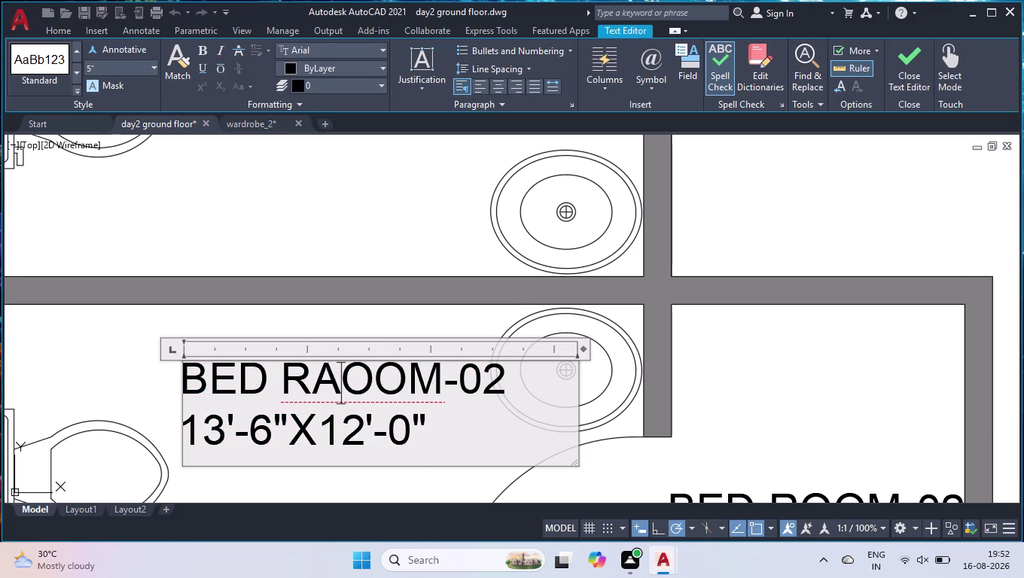
key(ctrl+a)
text(TOIL)
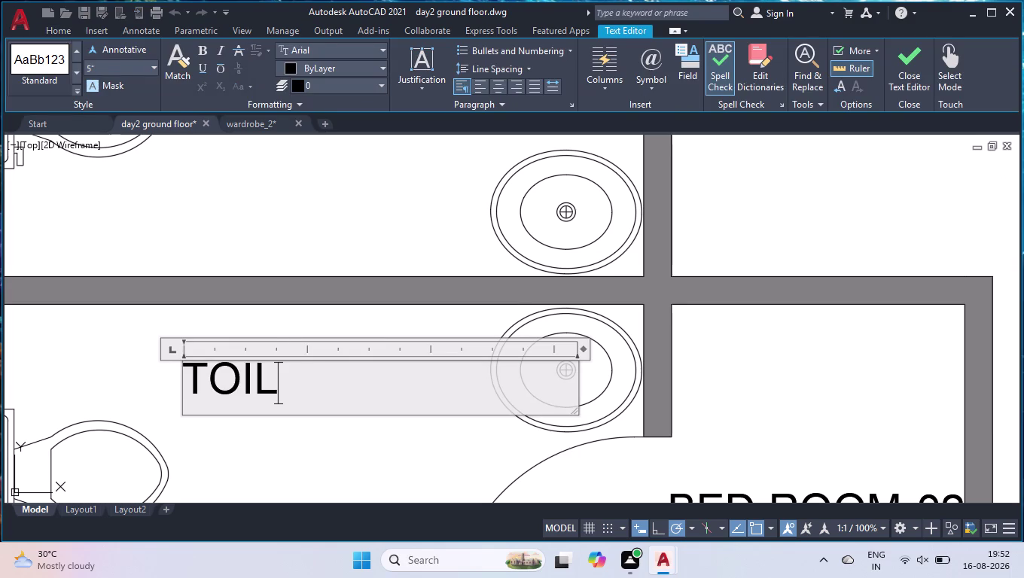
text(ET)
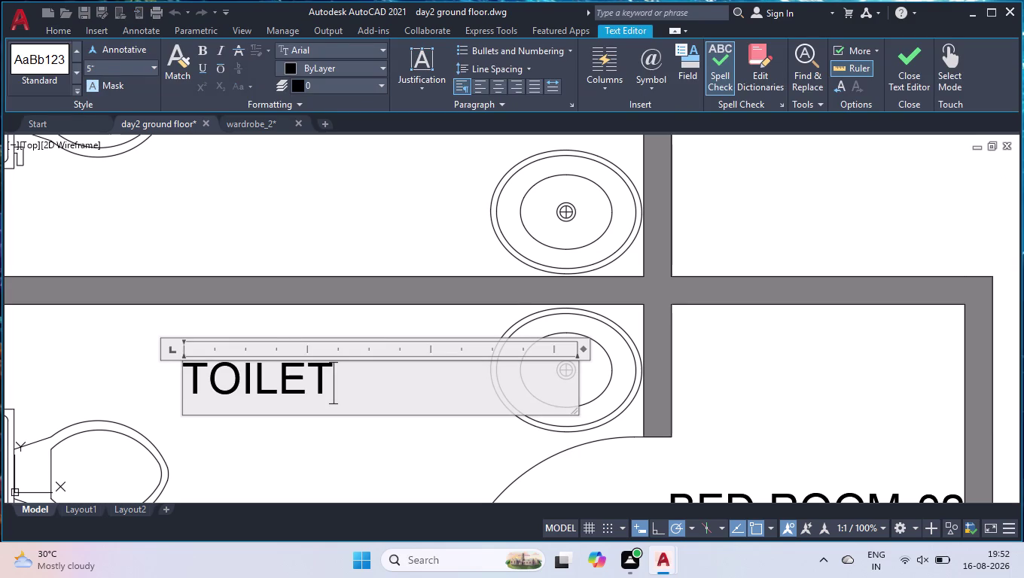
key(Return)
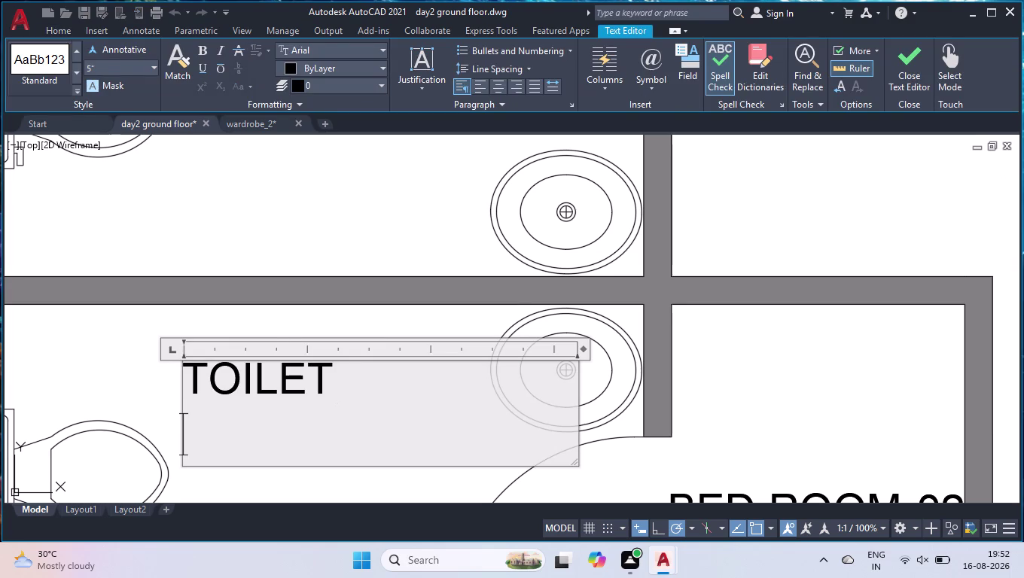
Enter the second toilet's size 9'-2"X4'-6", fixing the dashes, and close the editor.
key(9)
key(apostrophe)
text(2)
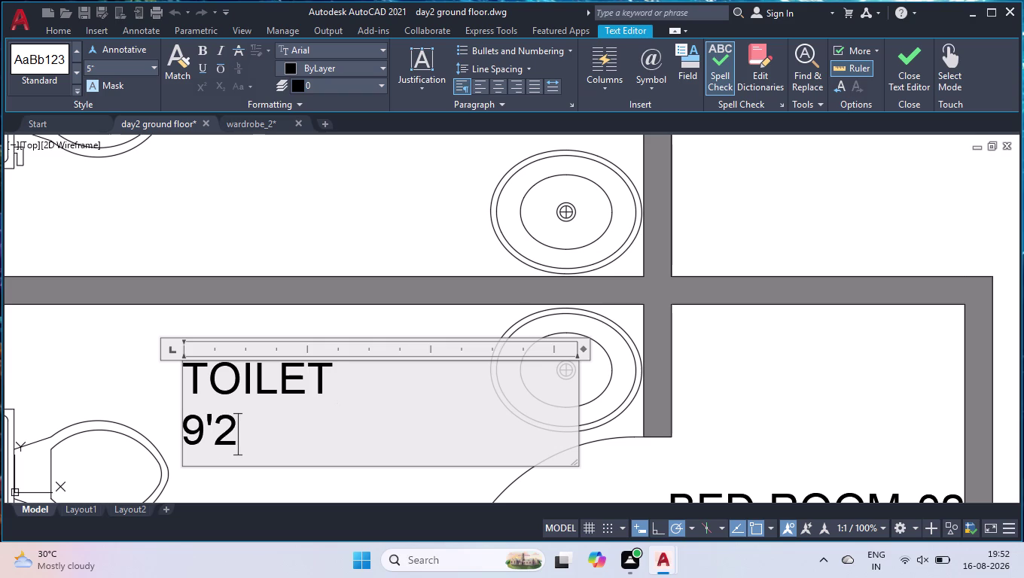
text(")
key(x)
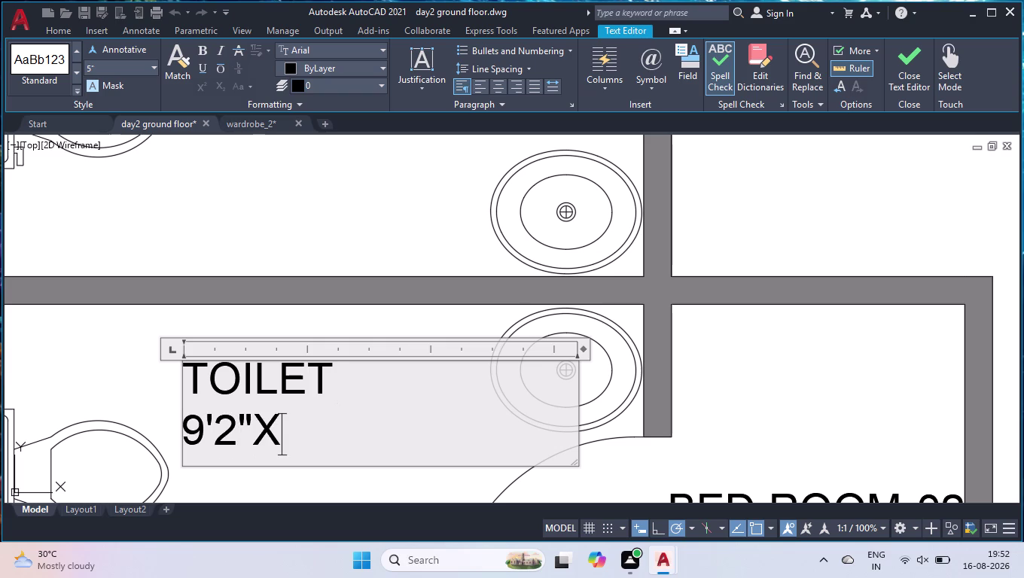
key(4)
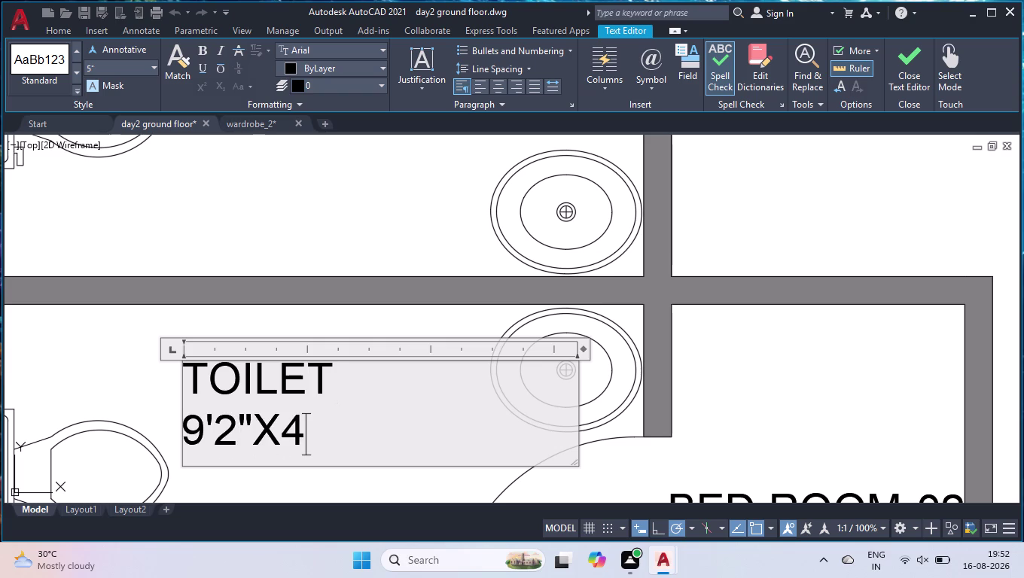
text('6")
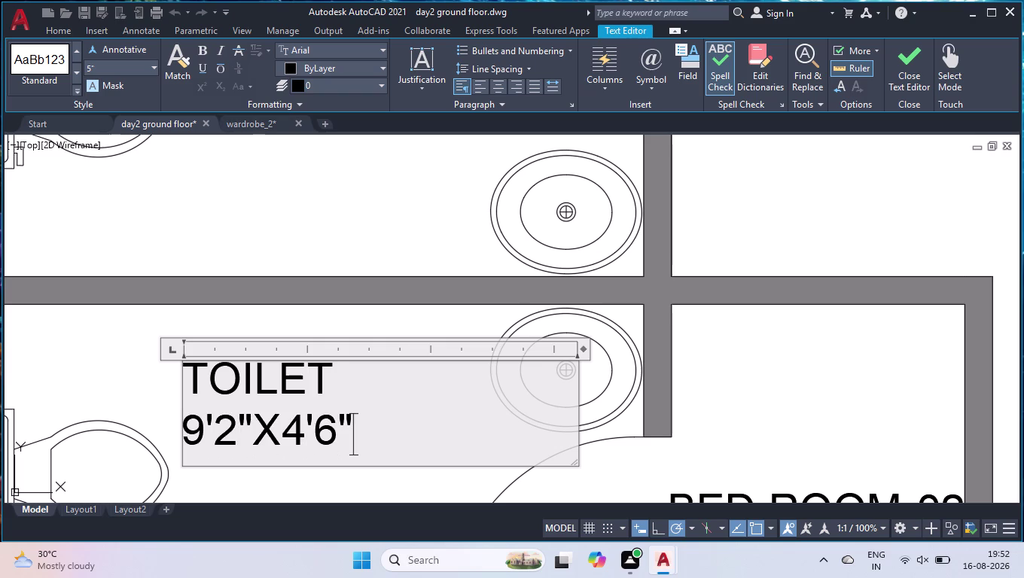
click(211, 429)
key(minus)
key(Right)
key(Right)
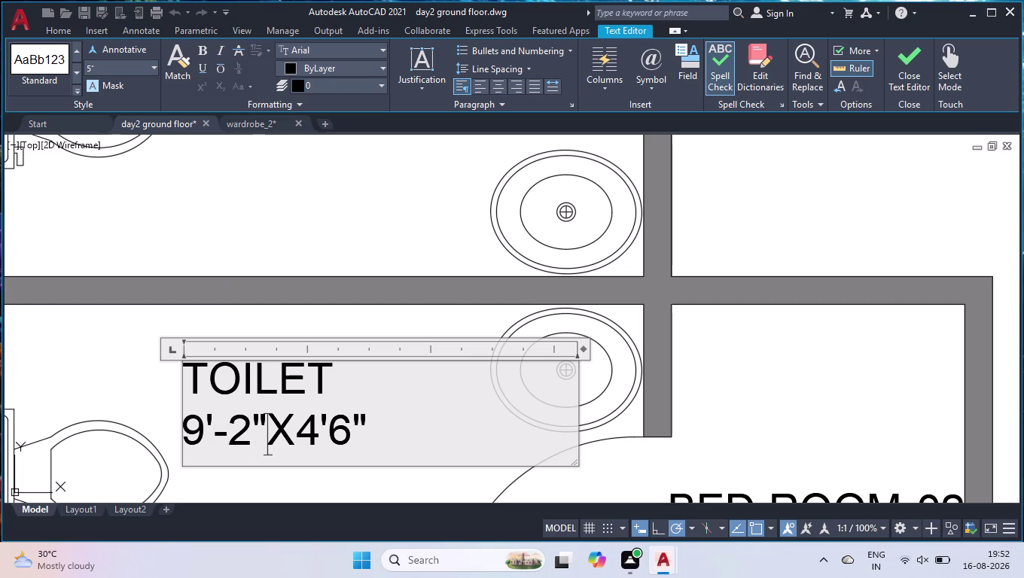
key(Right)
key(Right)
key(Right)
key(Right)
key(Down)
key(Left)
key(minus)
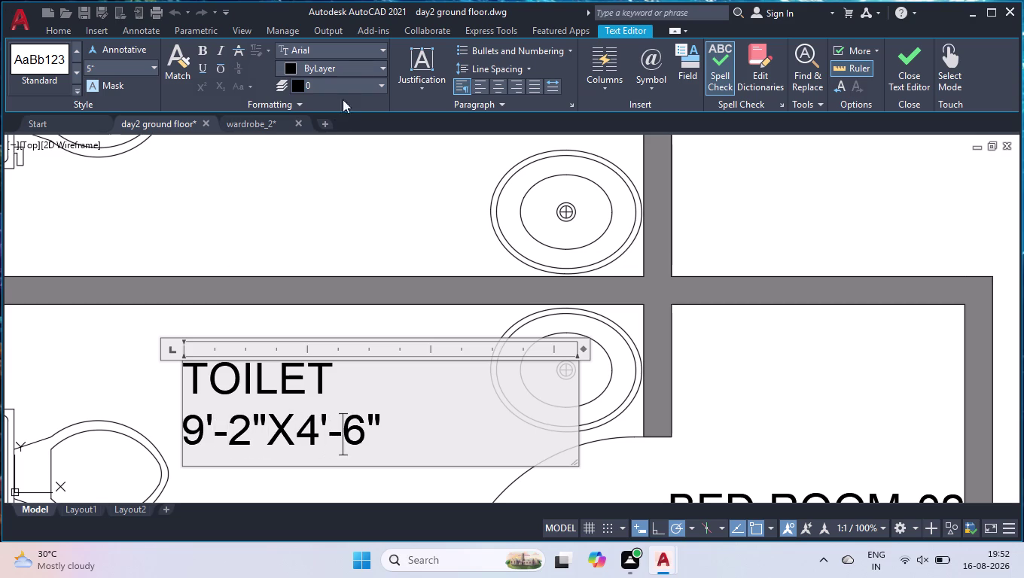
click(253, 229)
Open the lower-left bedroom label and restore its two-line layout.
scroll(down, 3)
scroll(up, 3)
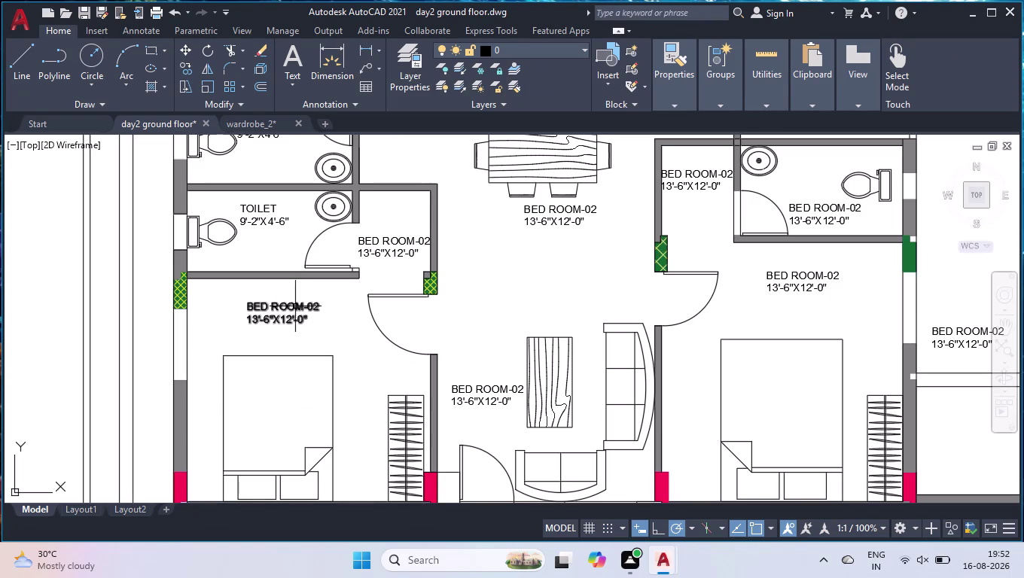
double_click(296, 306)
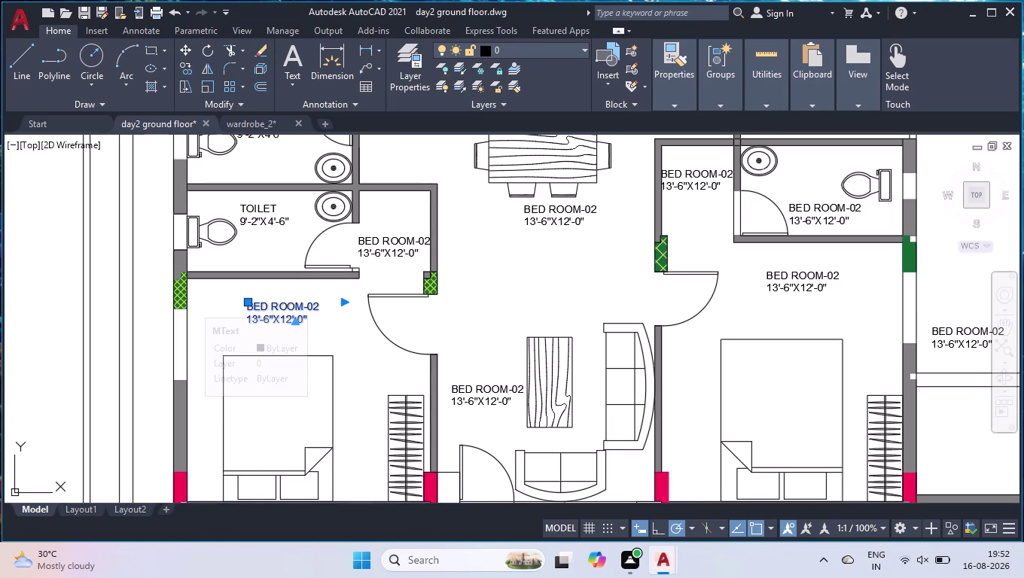
scroll(up, 3)
click(367, 319)
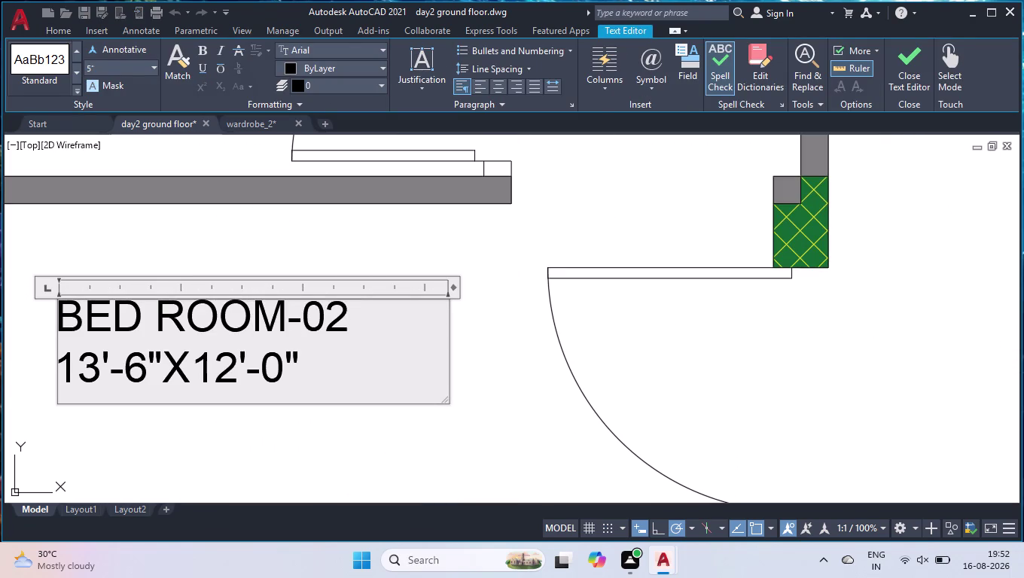
key(Delete)
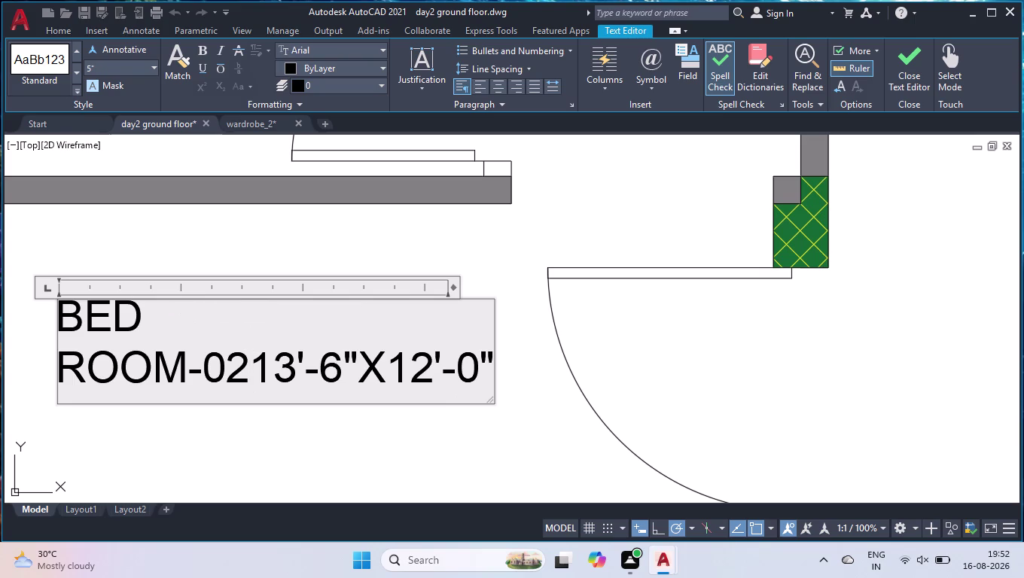
key(Left)
key(Left)
key(Left)
key(Left)
key(Right)
key(Right)
key(Right)
key(Right)
key(Return)
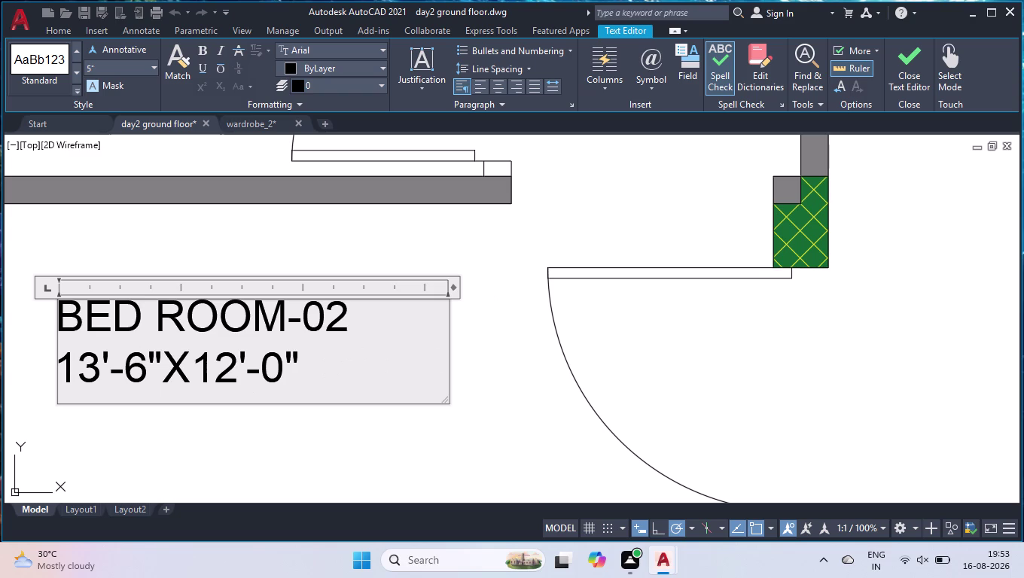
Change the label to BED ROOM-01 with size 13'-6"X12'-5".
click(370, 322)
key(BackSpace)
key(1)
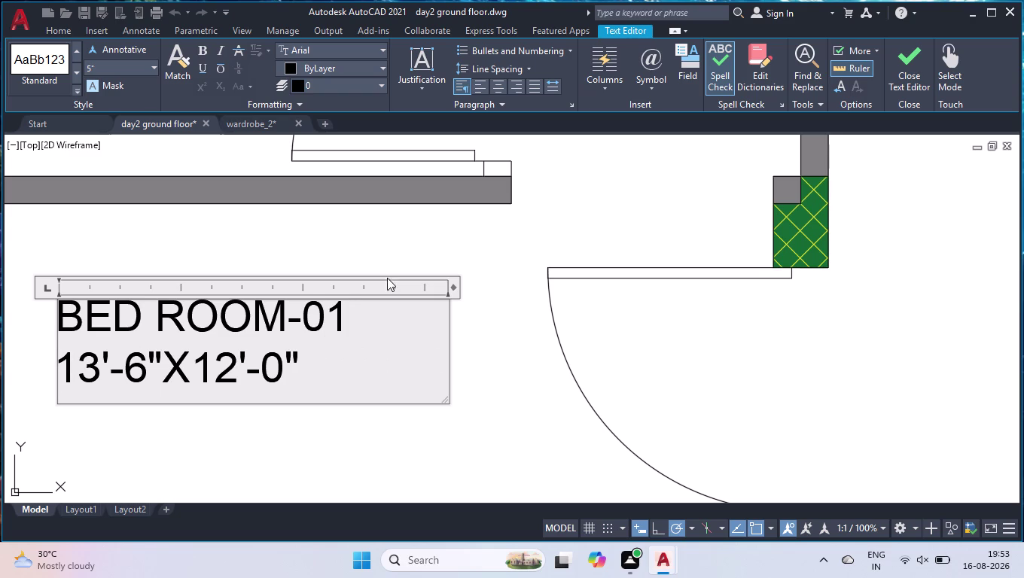
click(287, 372)
key(BackSpace)
key(5)
click(373, 458)
scroll(down, 3)
scroll(down, 3)
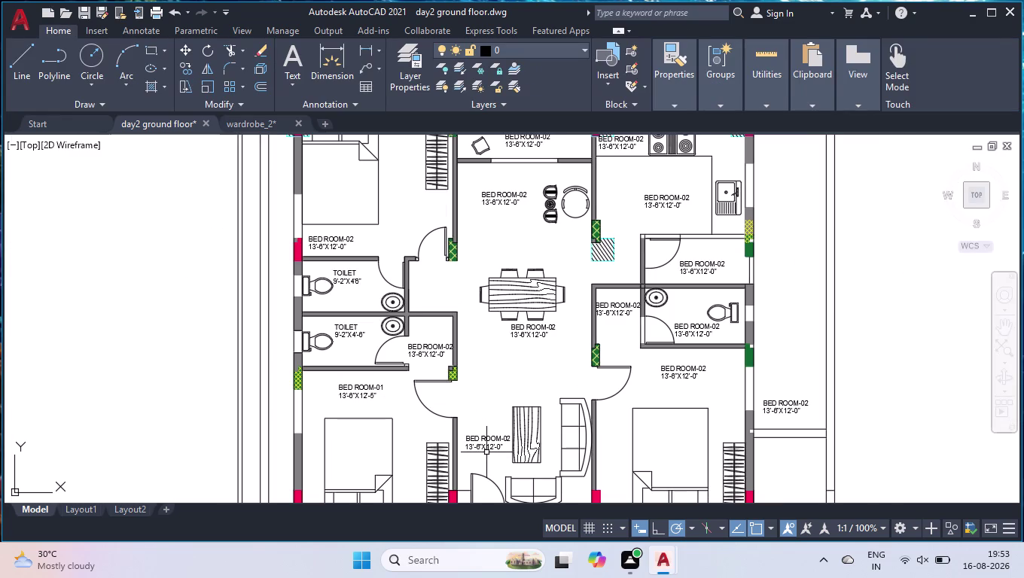
scroll(up, 3)
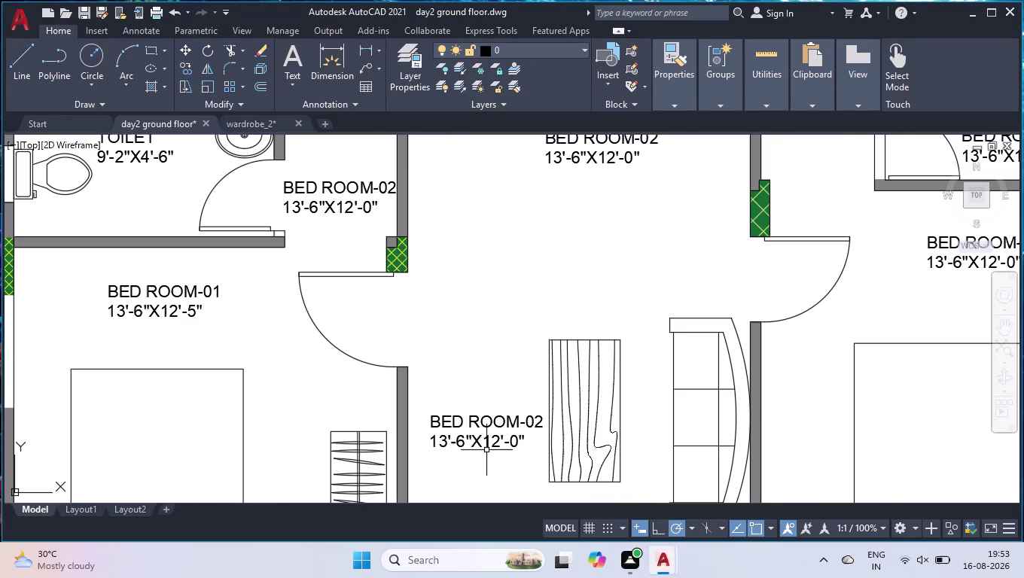
Replace the central bottom room's label with DRAWING 12'-0"X14'-9".
double_click(483, 425)
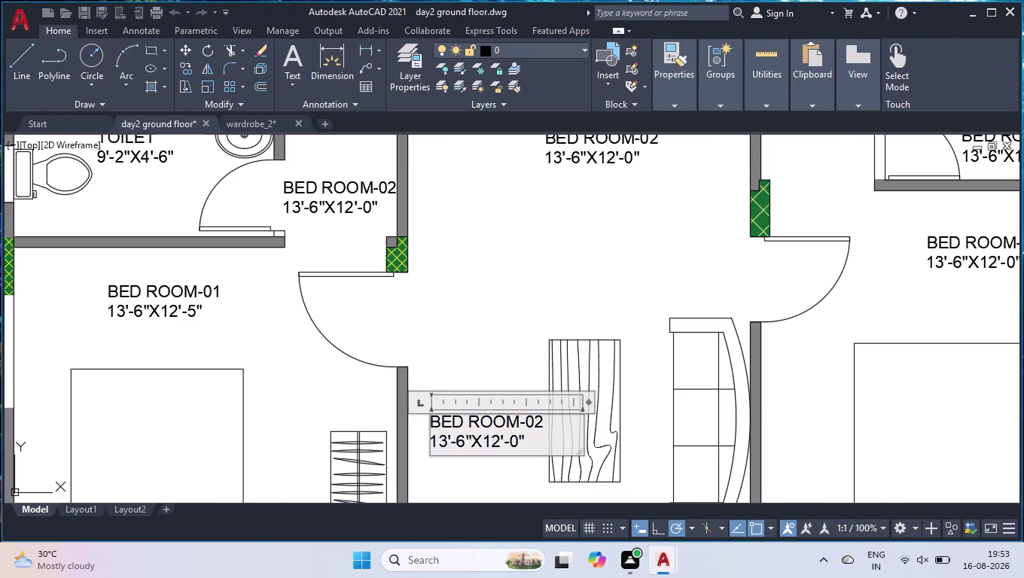
key(ctrl+a)
text(DRAWI)
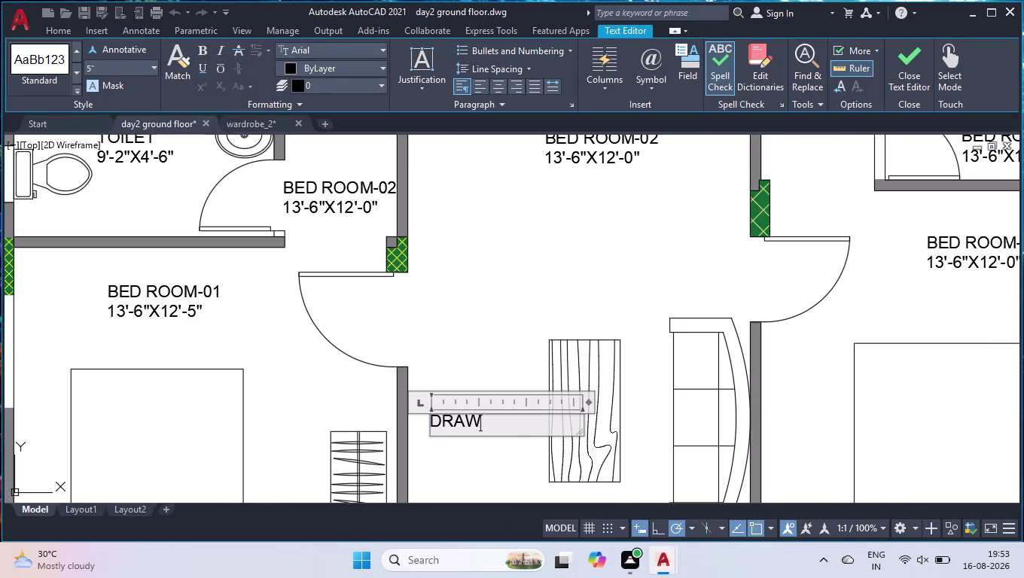
text(NG)
key(Return)
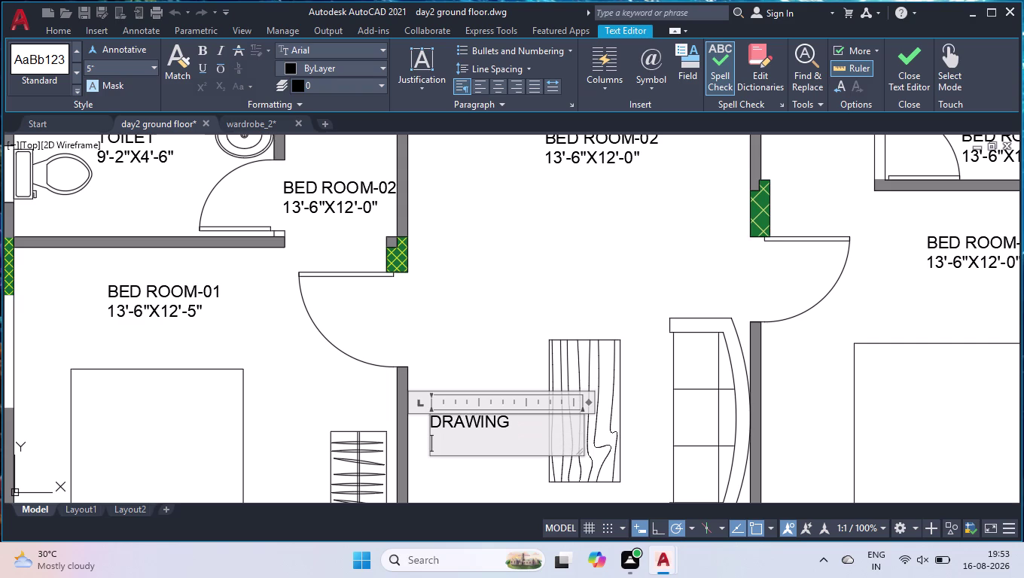
text(12'0)
key(shift+quotedbl)
key(BackSpace)
key(BackSpace)
text(-0")
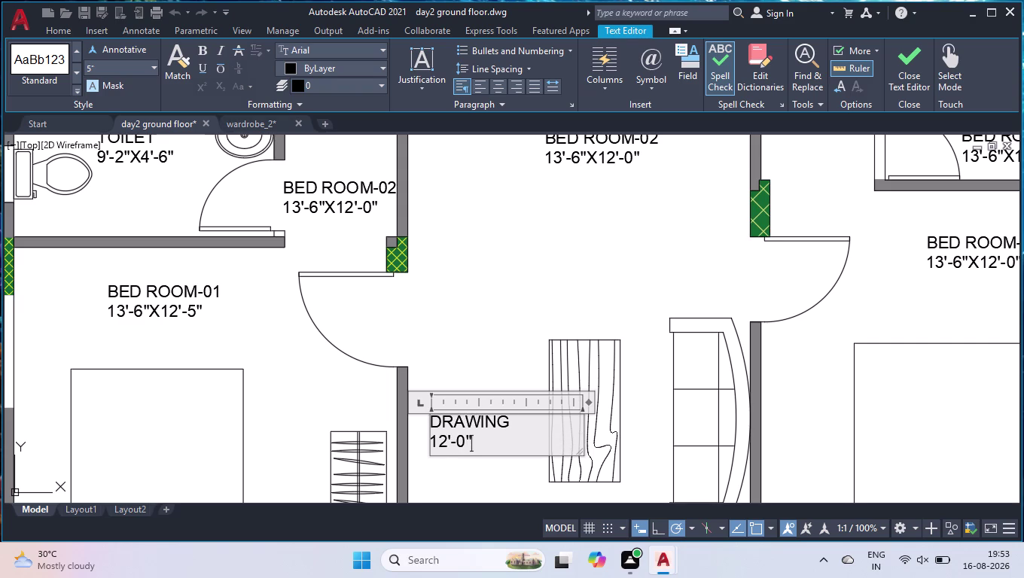
text(X1)
text(4'-9")
click(468, 272)
scroll(down, 3)
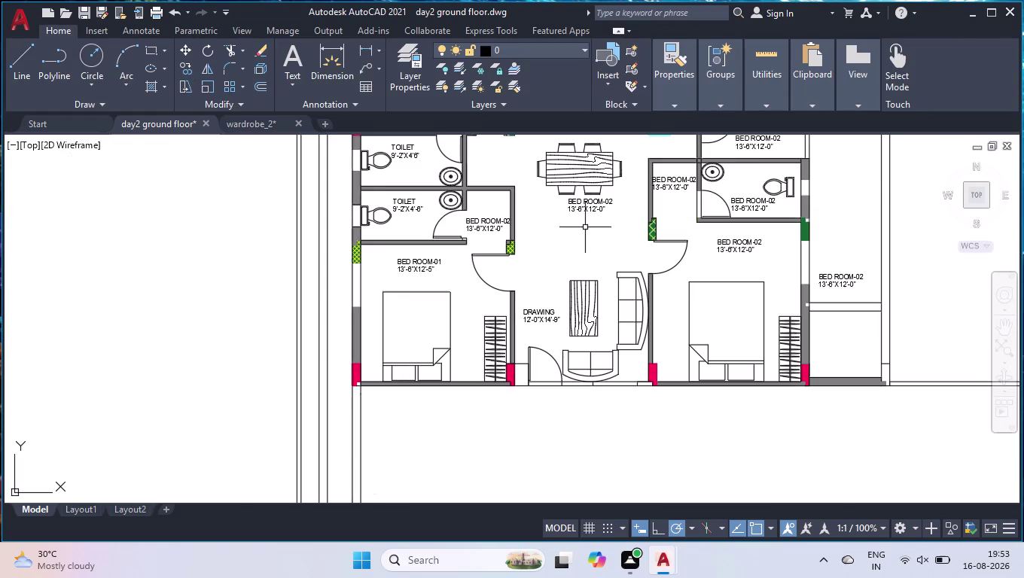
scroll(up, 3)
Replace the dining room's label with DINING 16'-4"X9'-0".
double_click(603, 209)
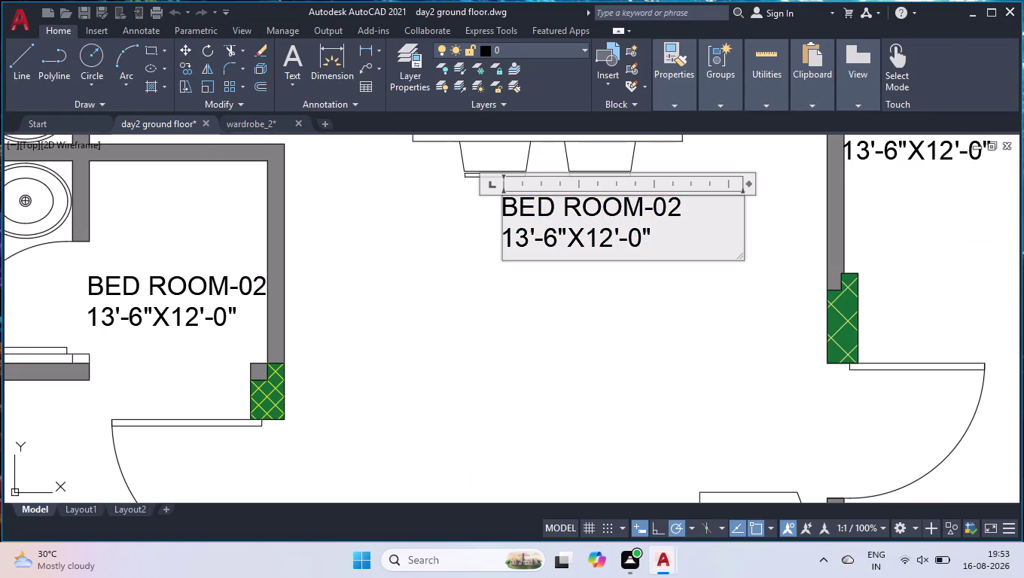
key(ctrl+a)
text(DINI)
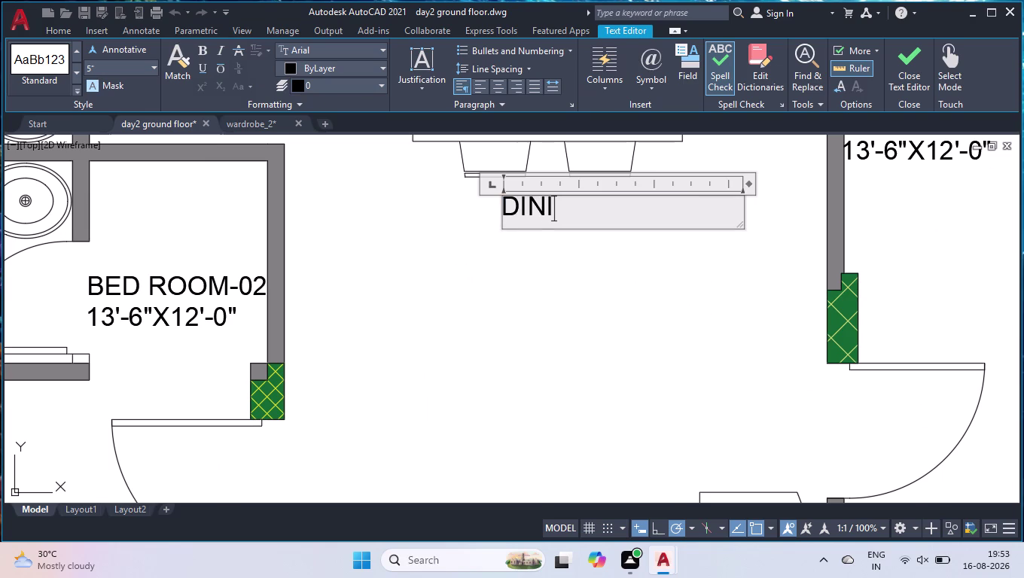
text(NG)
key(Return)
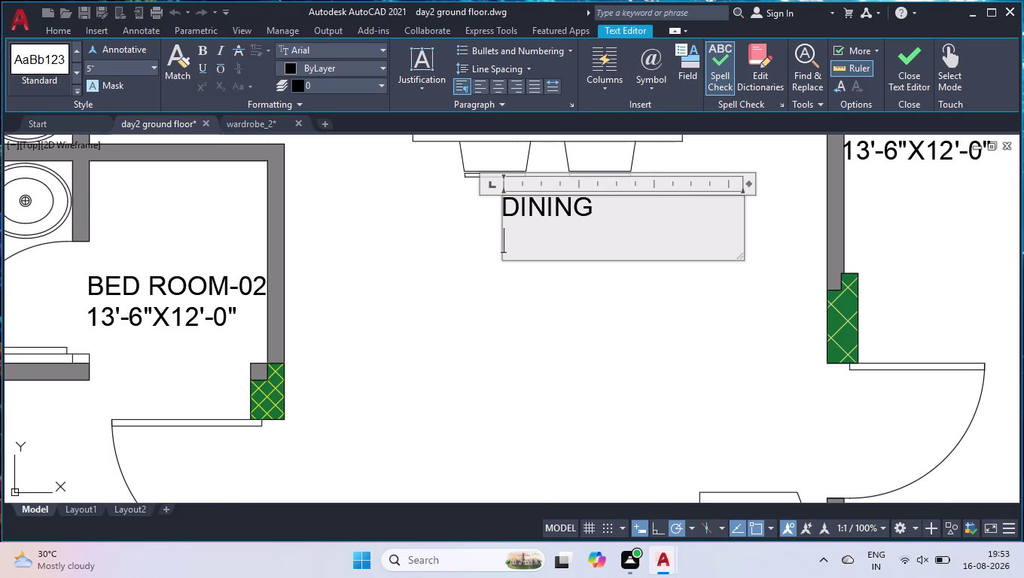
text(16'-)
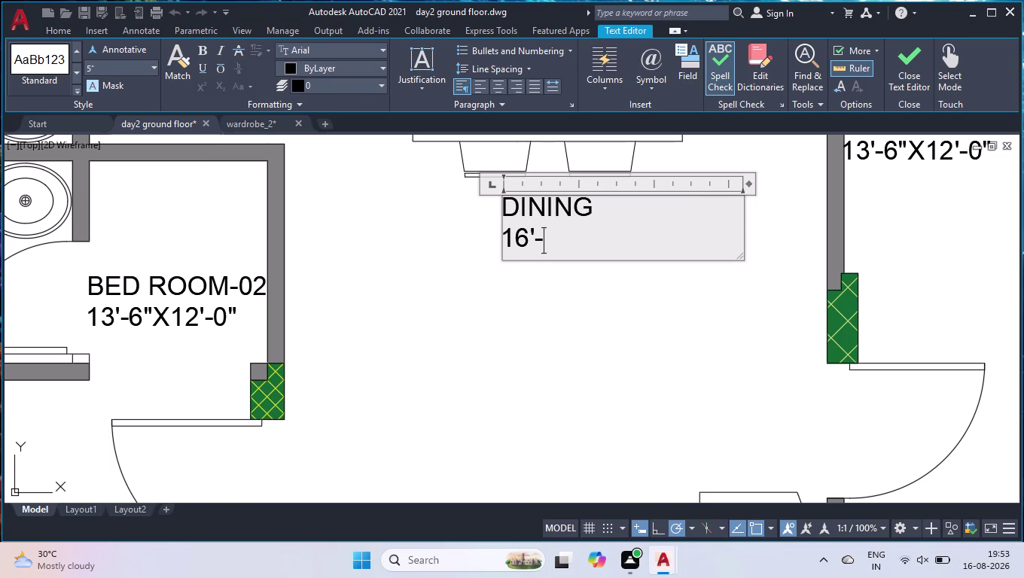
text(4"X)
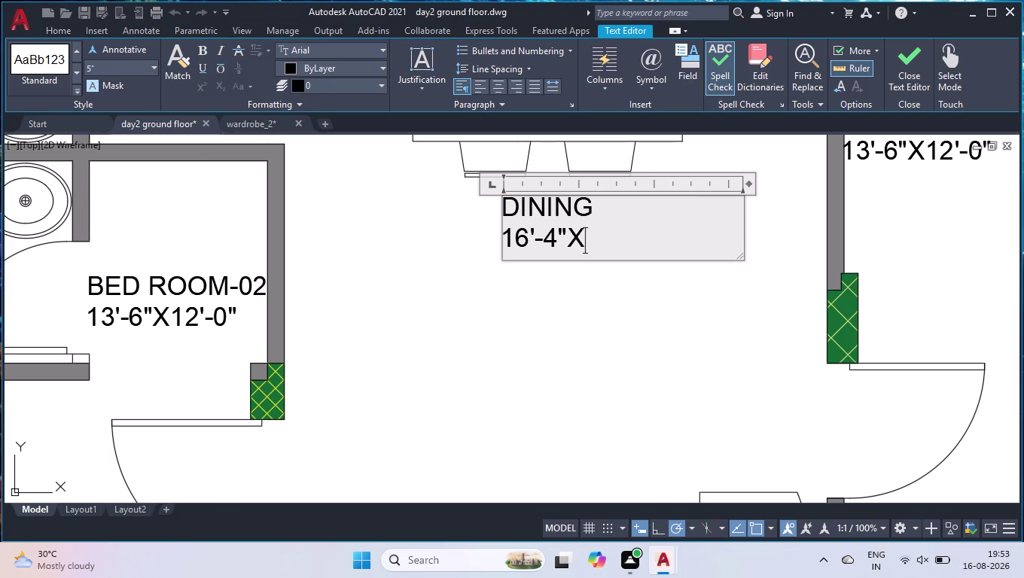
text(9')
text(-0")
click(429, 373)
scroll(down, 3)
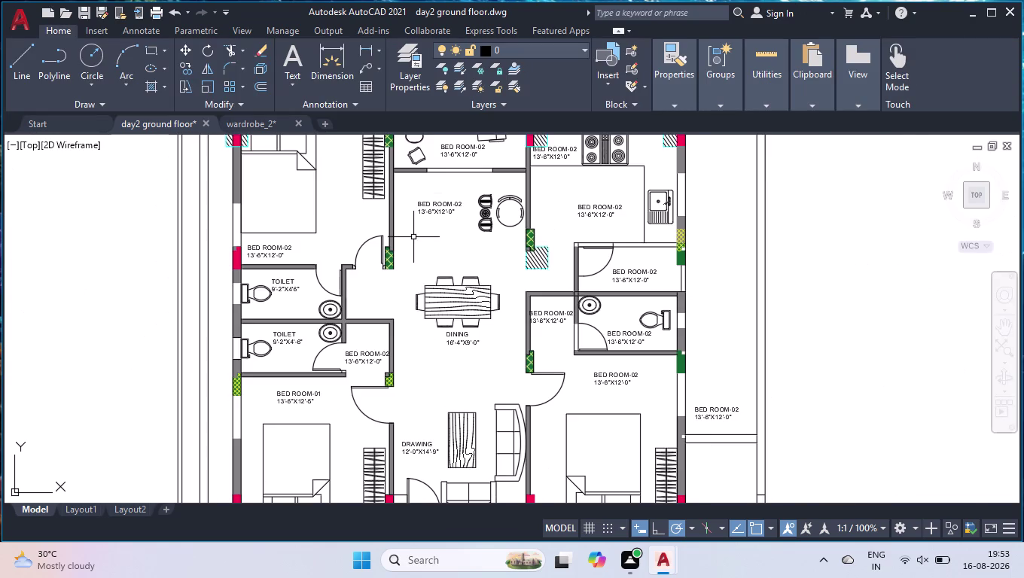
scroll(up, 3)
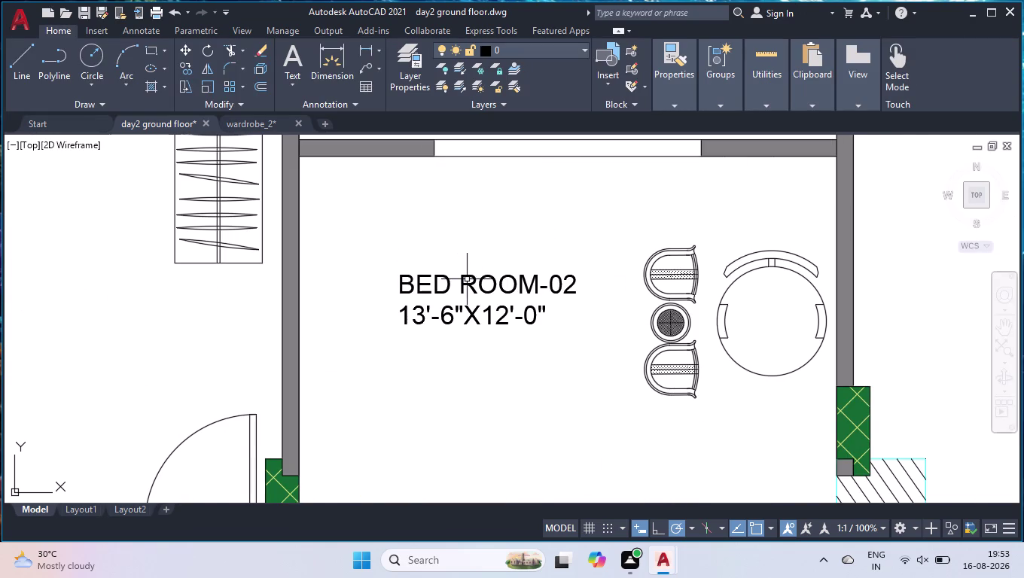
Relabel the seating room's bedroom label as LIVING 12'-0"X7'-2".
double_click(467, 279)
double_click(449, 277)
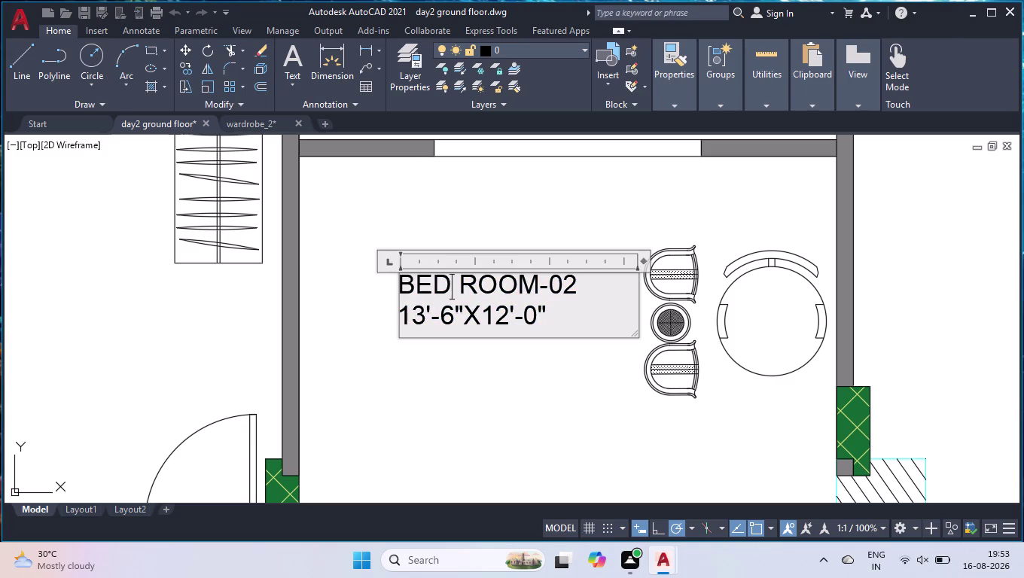
key(ctrl+a)
text(LIVIN)
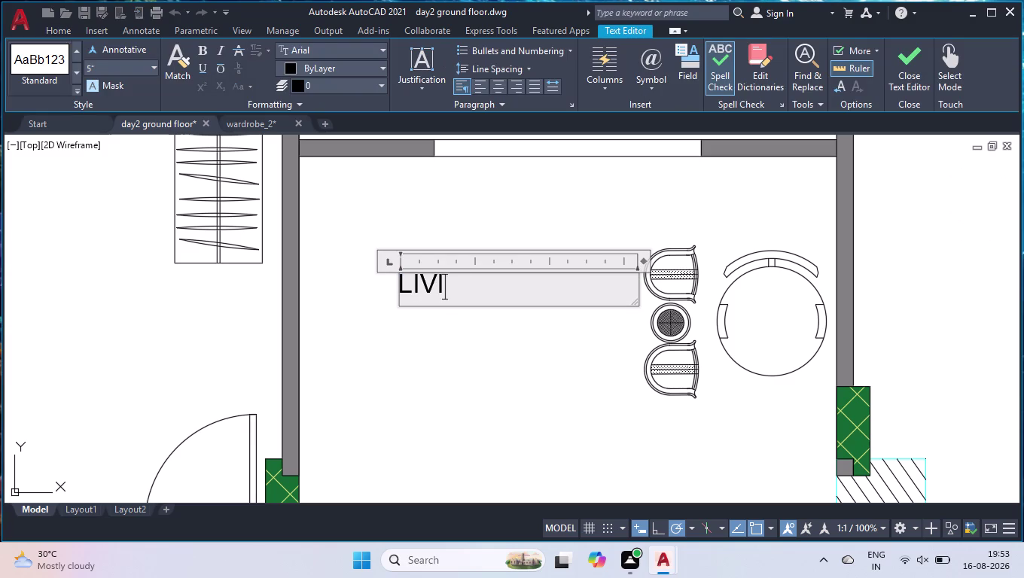
text(G)
key(Return)
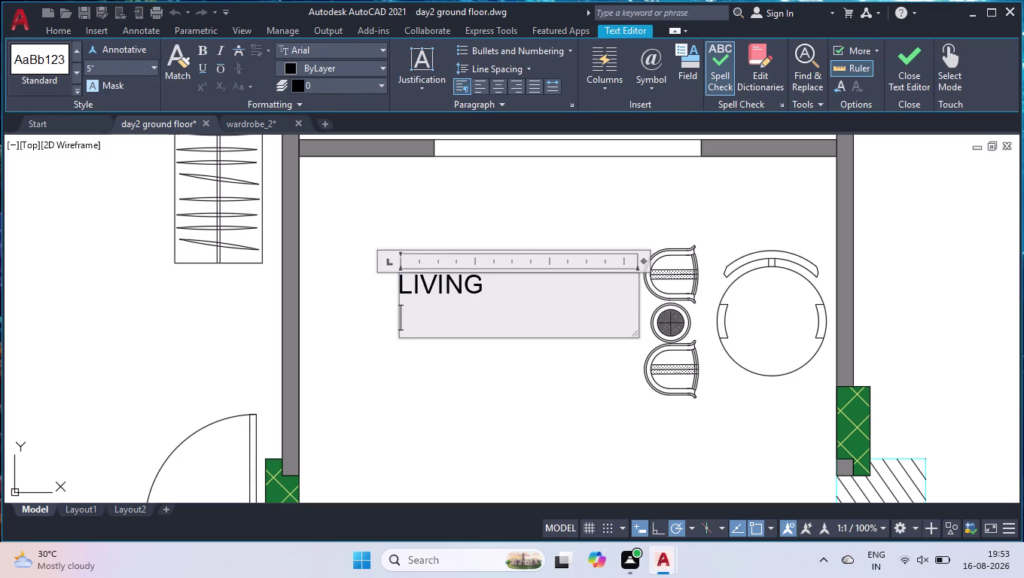
text(12)
text('-)
text(0")
key(x)
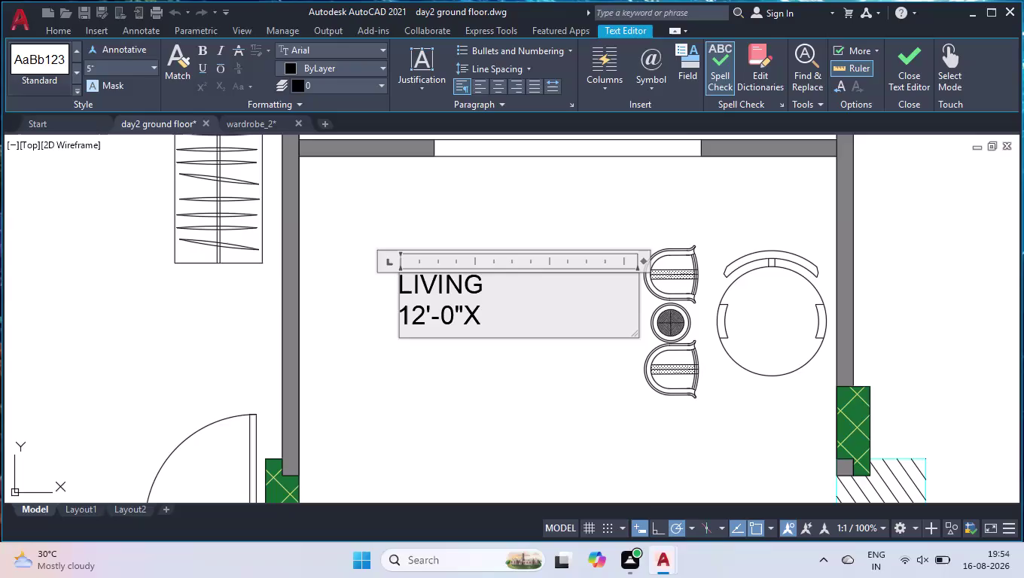
text(7'-)
text(2")
click(443, 436)
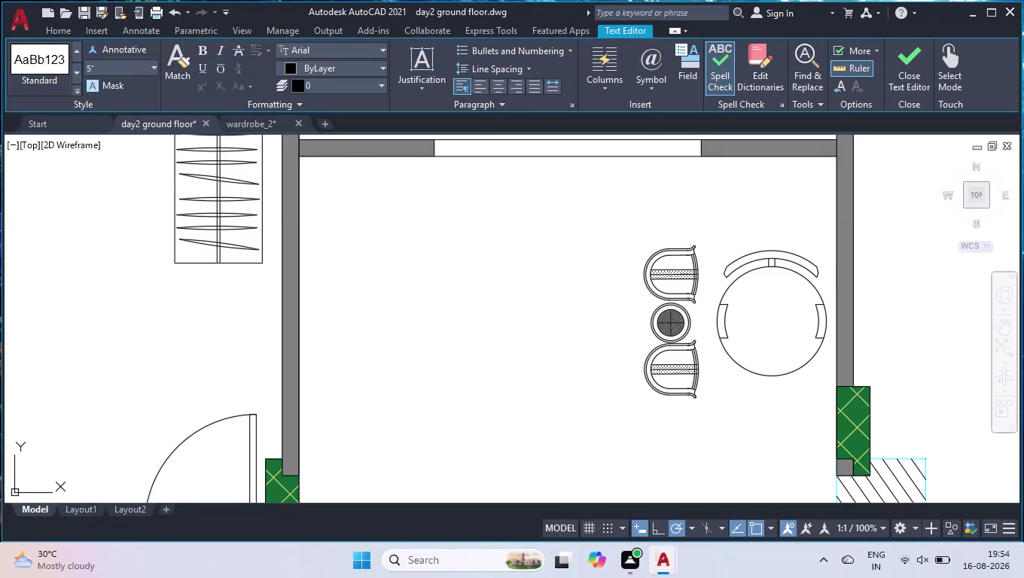
scroll(down, 3)
scroll(up, 3)
Relabel the label near the hatched area as BALCONY 12'-0'X5'-10".
double_click(470, 357)
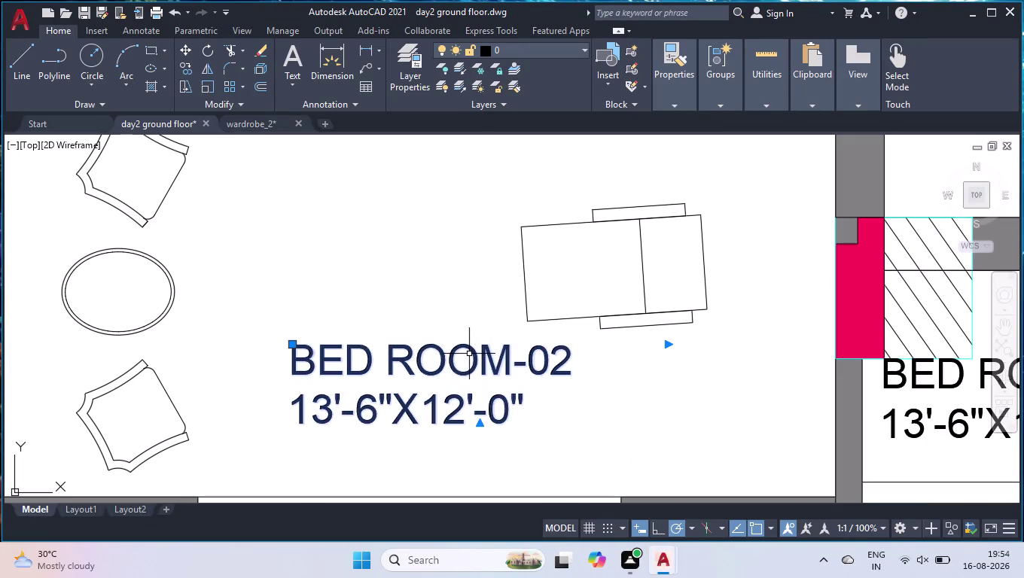
double_click(328, 359)
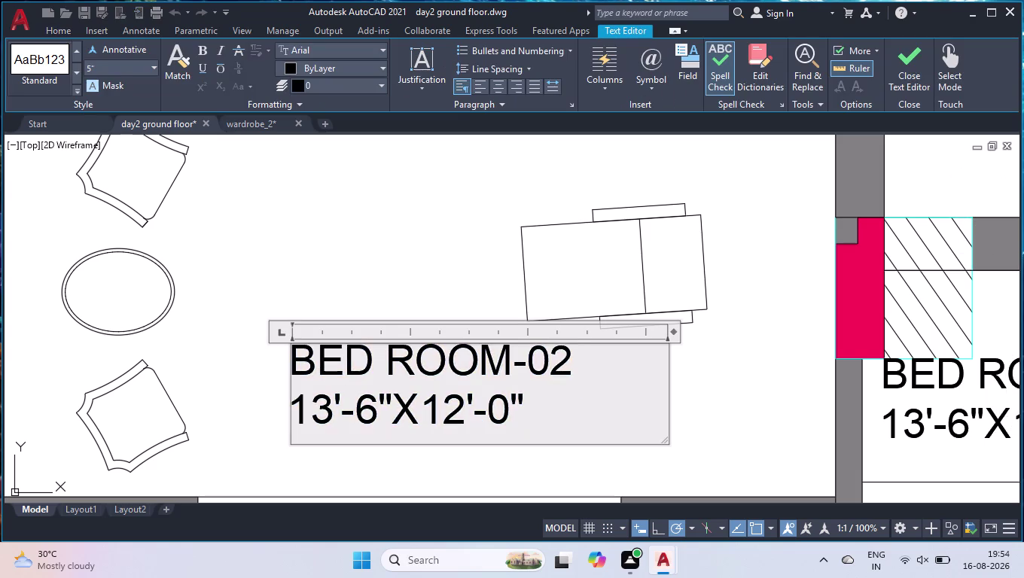
key(ctrl+a)
text(BALC)
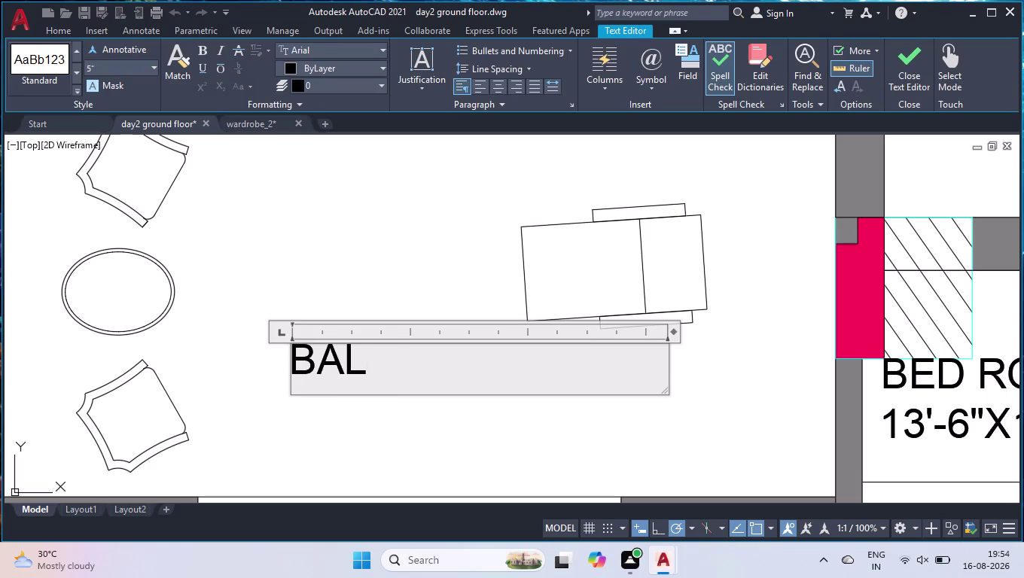
text(ONY)
key(Return)
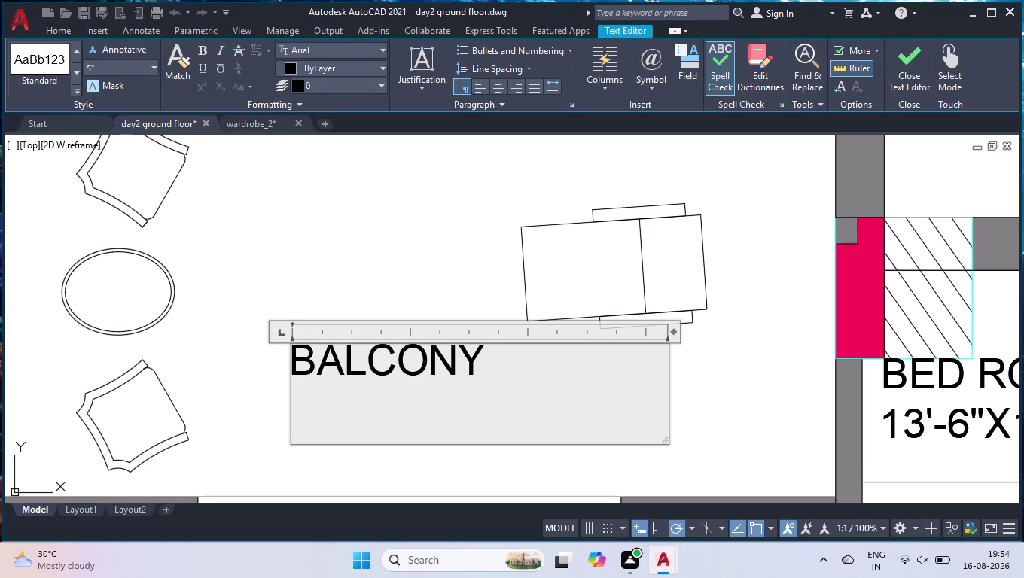
text(12)
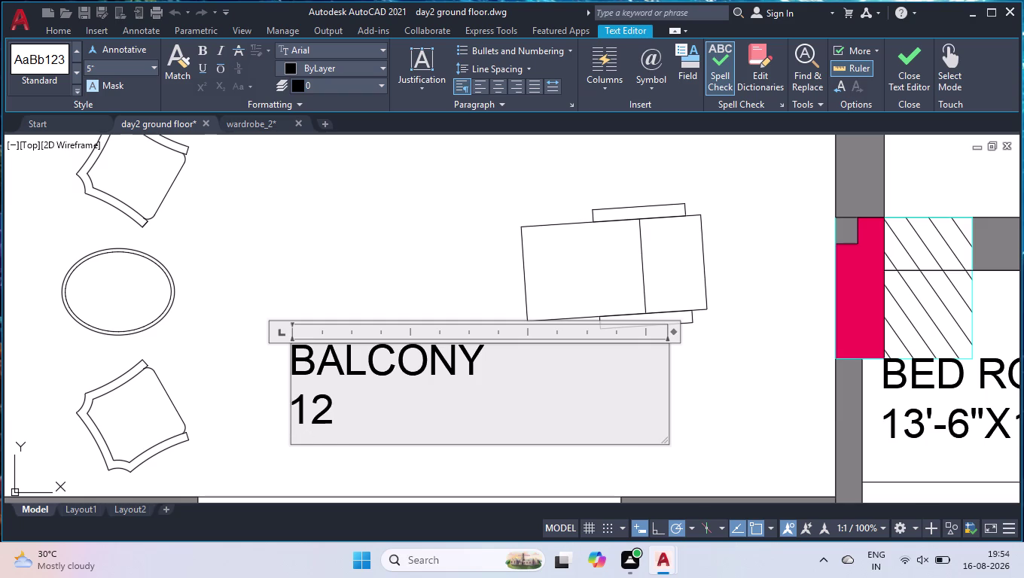
text('-)
text(0')
key(x)
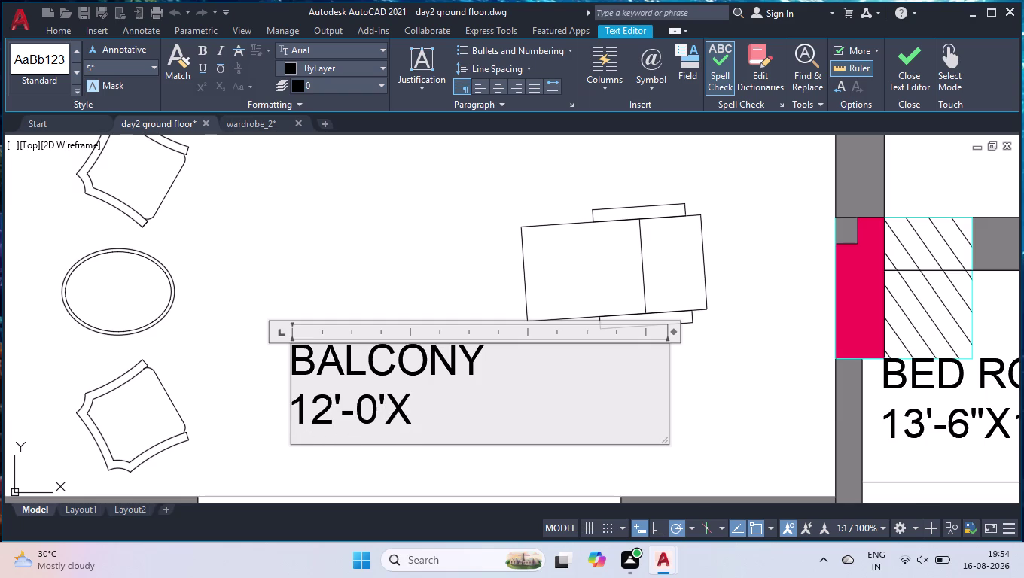
key(5)
key(apostrophe)
text(-1)
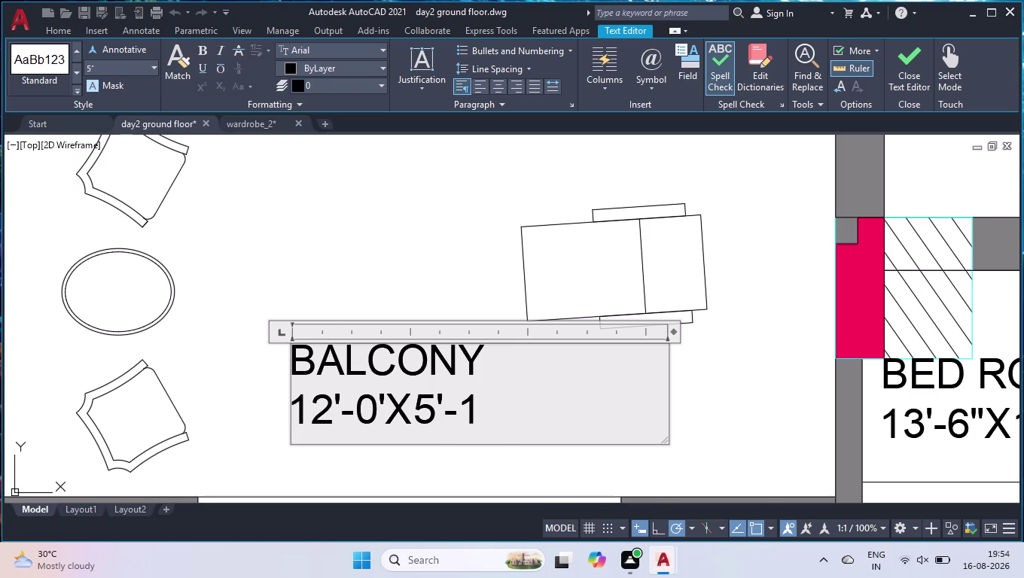
text(0")
click(351, 238)
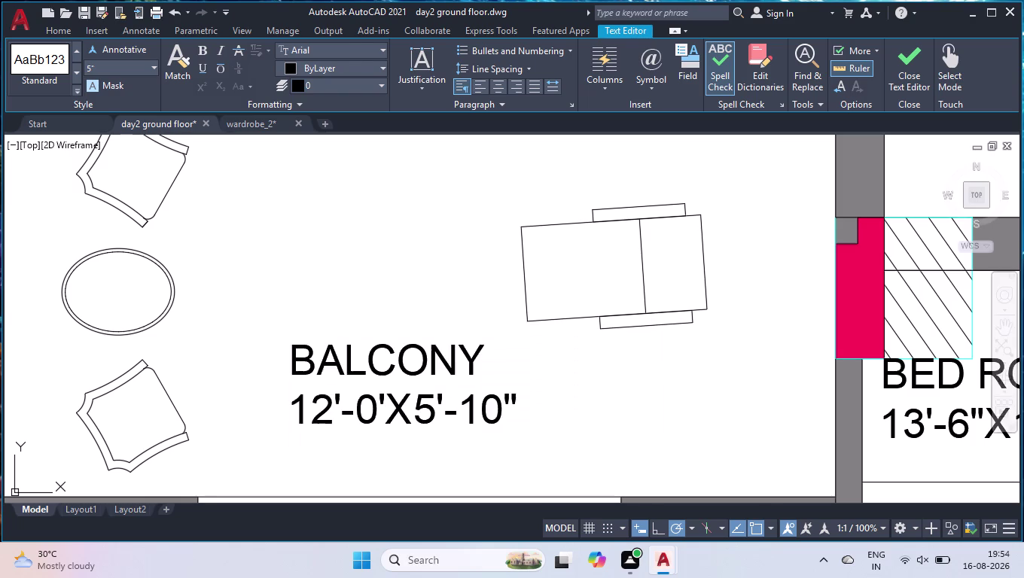
scroll(down, 3)
scroll(up, 3)
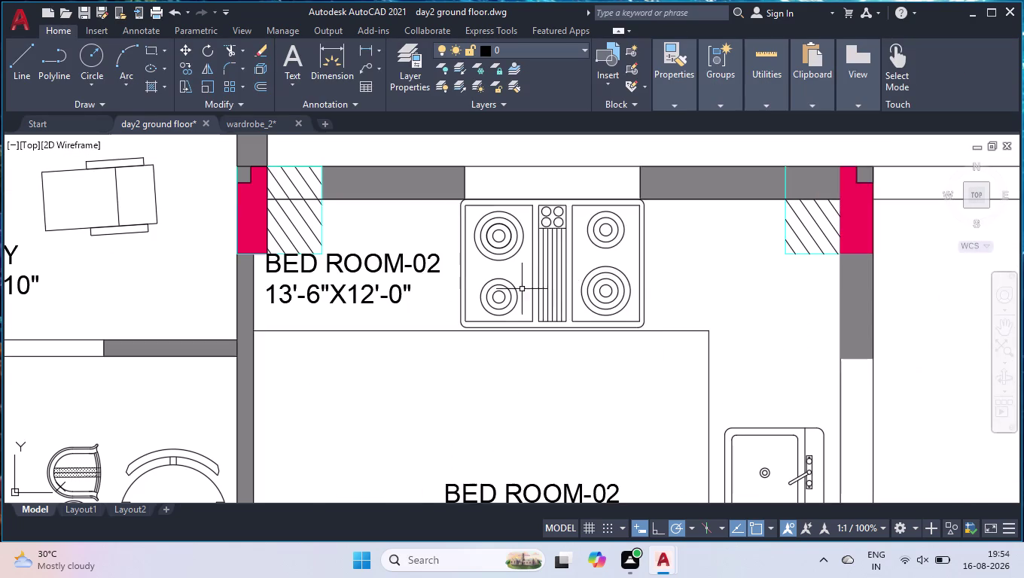
Change the copied BED ROOM-02 label to POOJA.
double_click(397, 265)
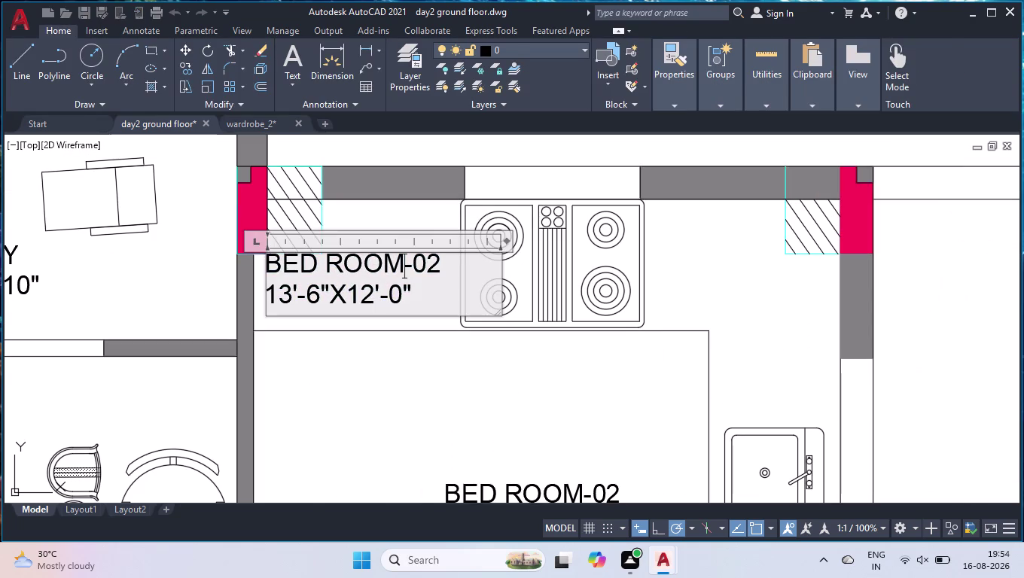
key(ctrl+a)
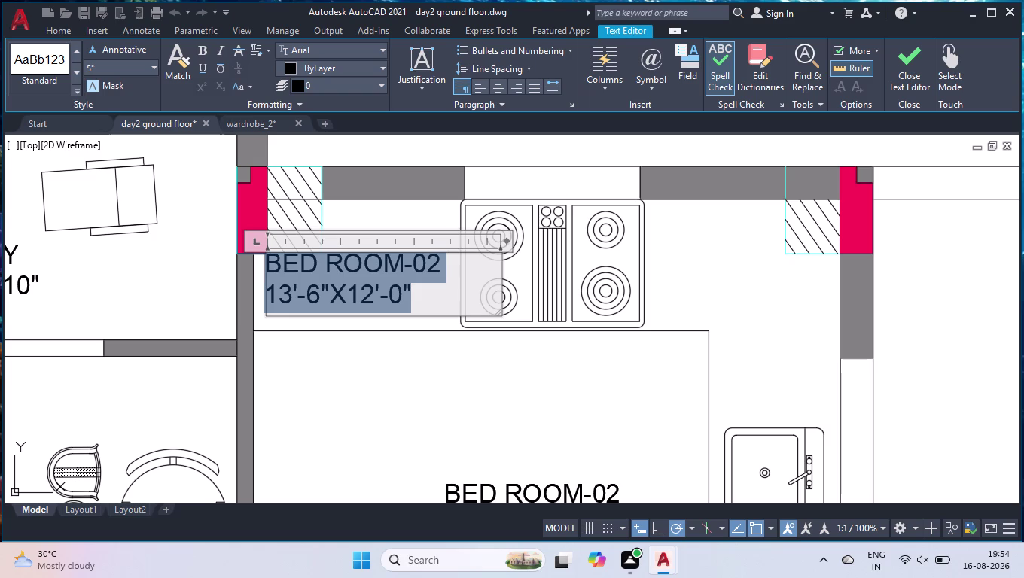
text(POOJA)
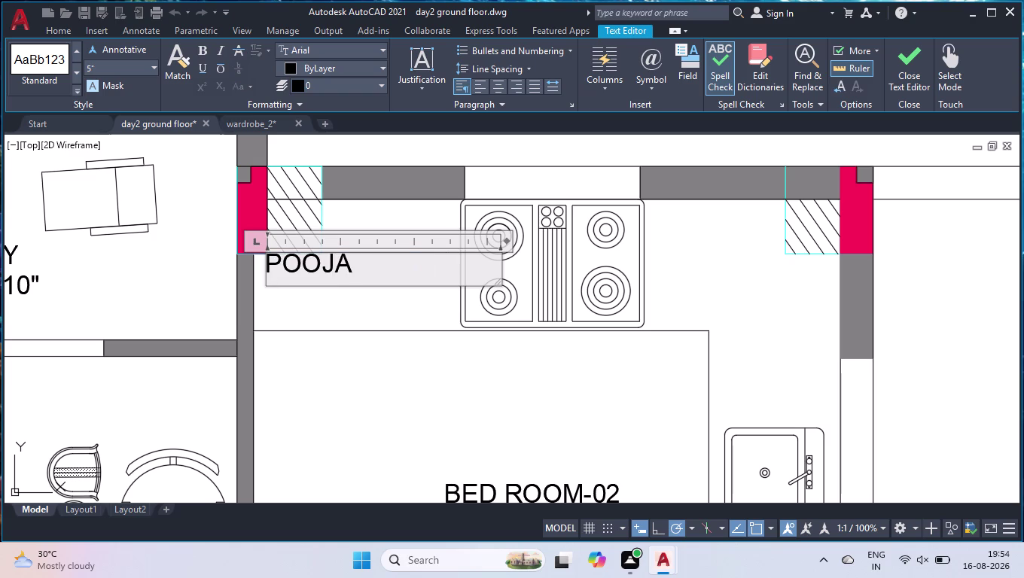
click(363, 383)
scroll(down, 3)
scroll(down, 3)
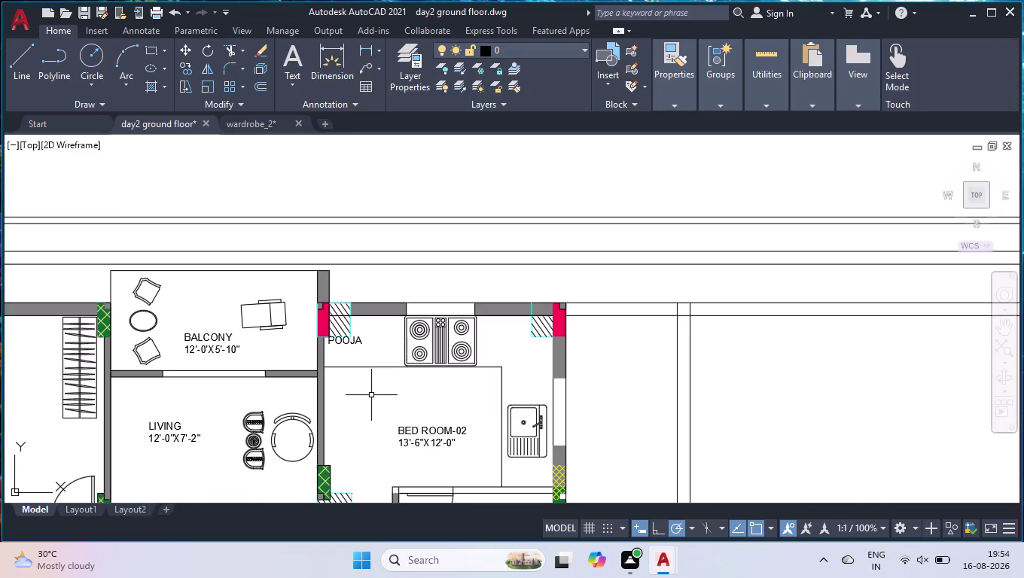
scroll(up, 3)
Replace the copied bedroom label with KITCHEN and a size with a stacked ½ fraction.
double_click(417, 335)
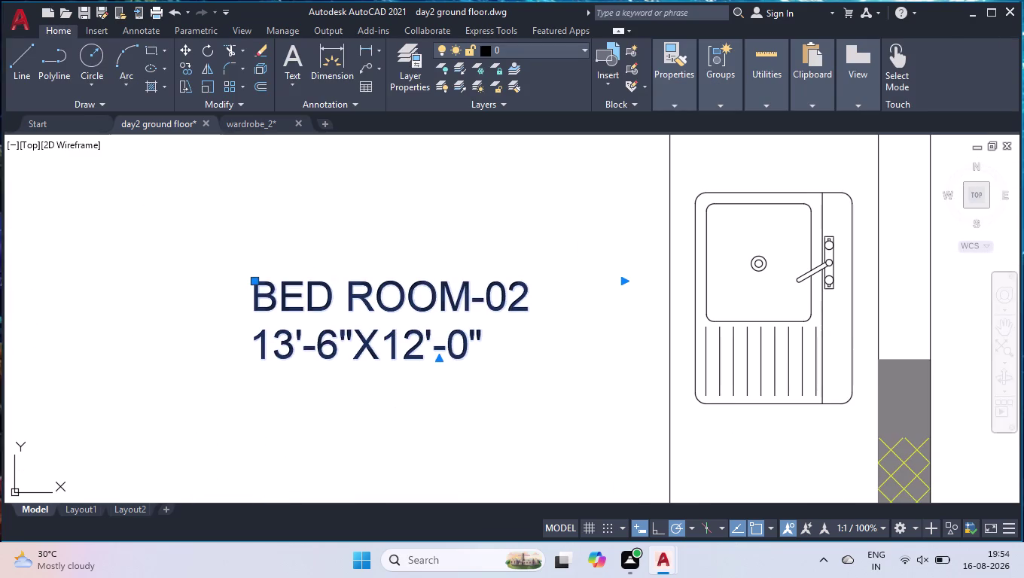
key(ctrl+a)
text(KIT)
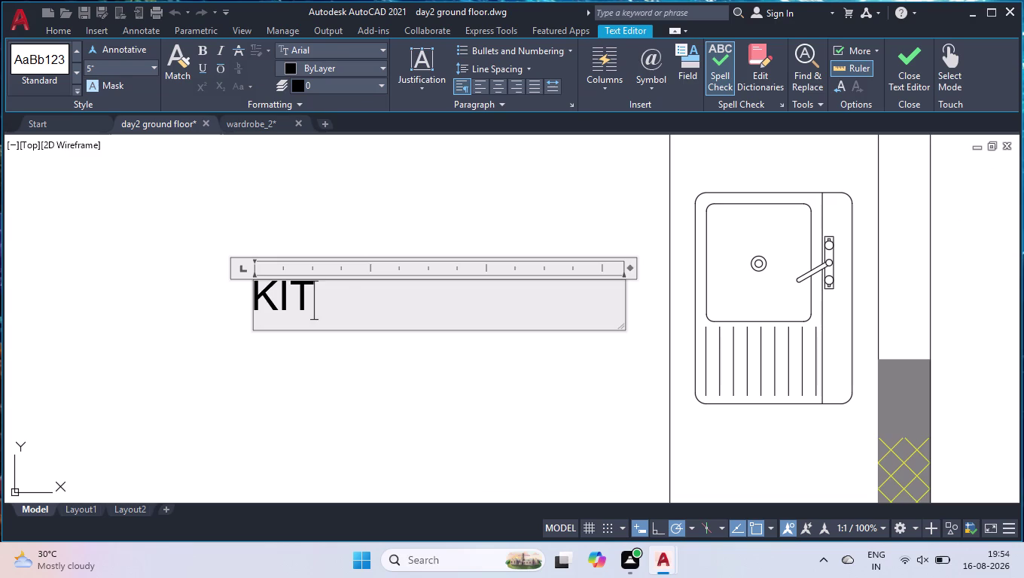
text(CHEN)
key(Return)
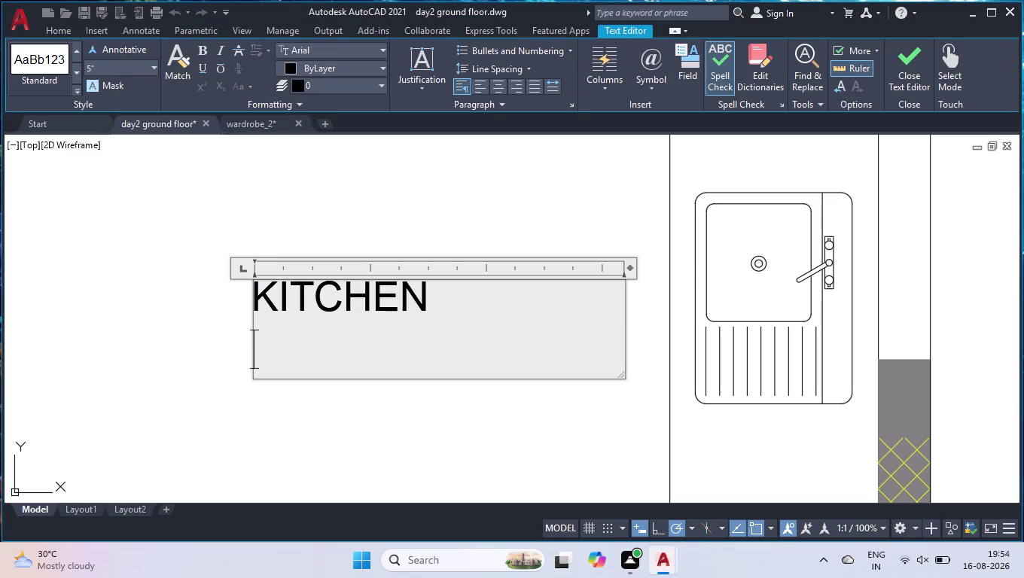
text(13)
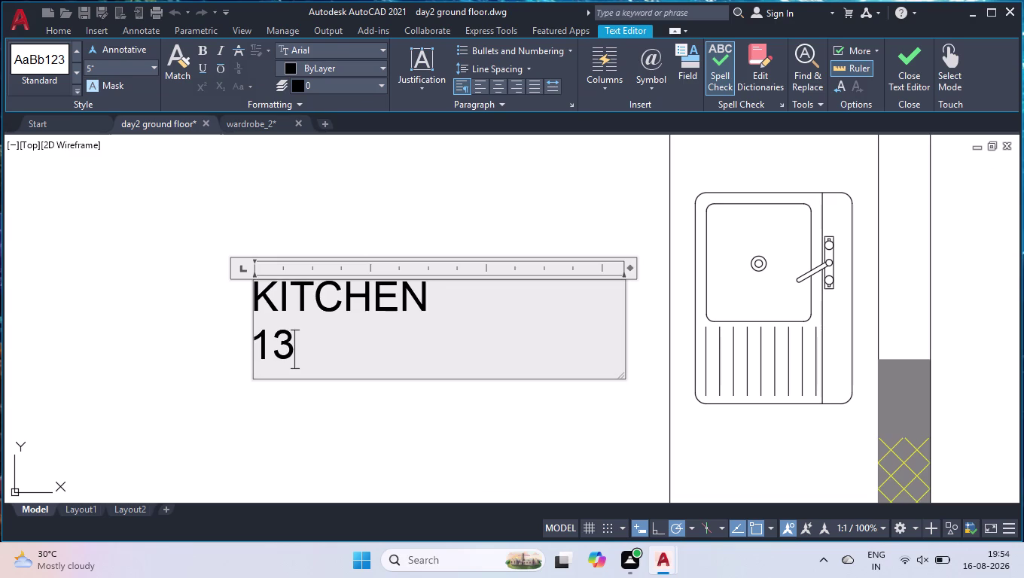
key(apostrophe)
key(4)
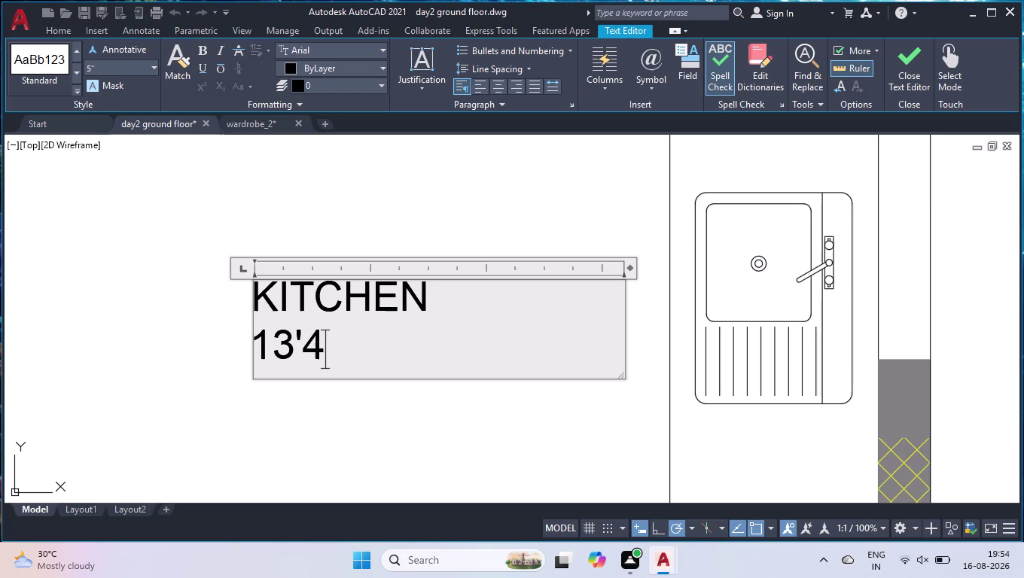
key(space)
key(1)
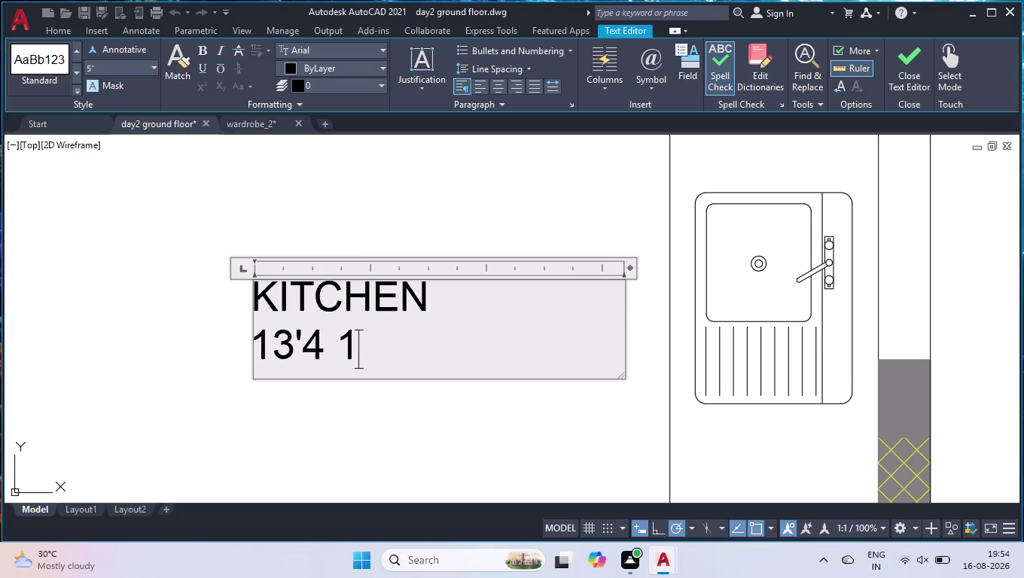
text(/2)
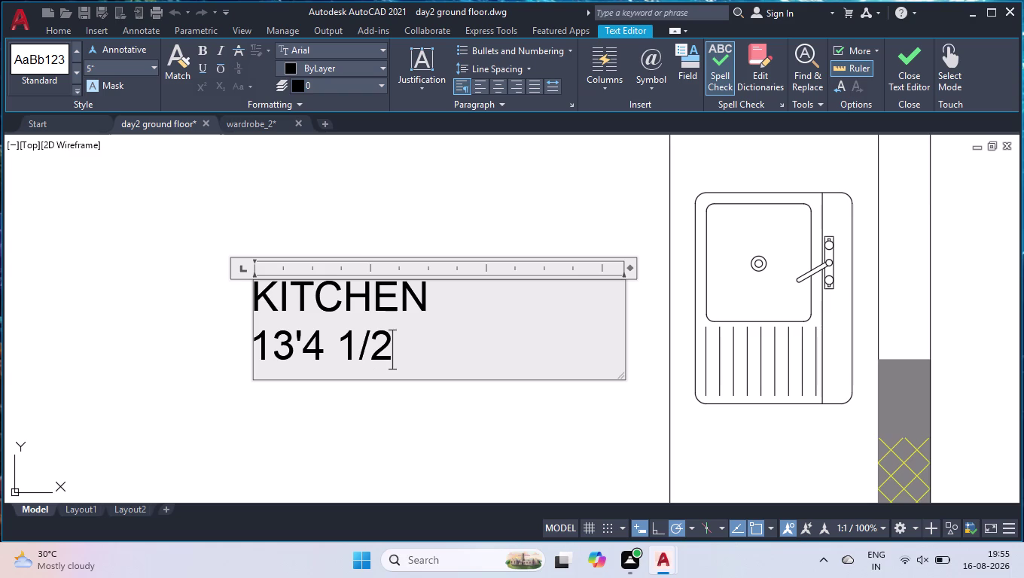
key(shift+quotedbl)
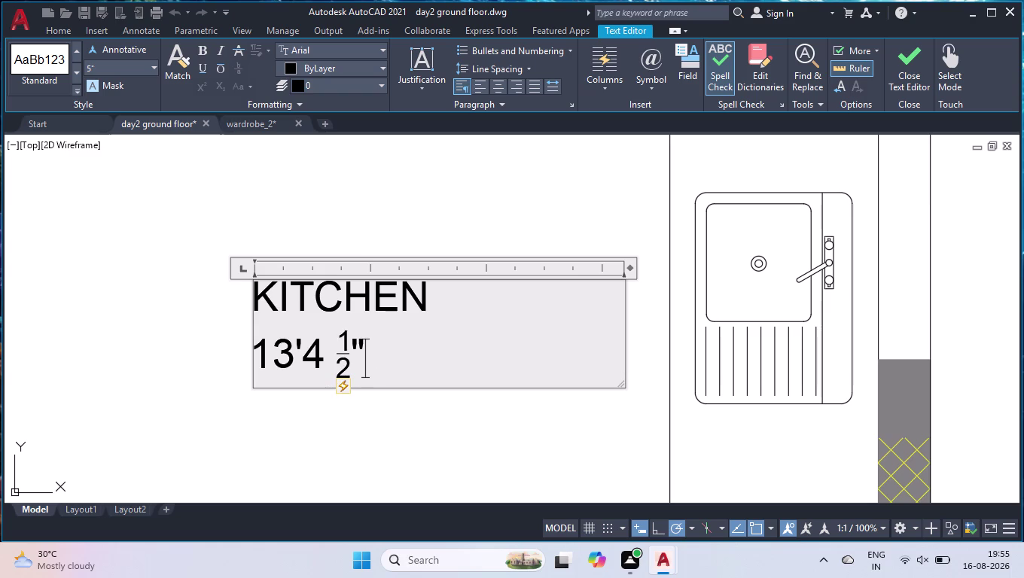
key(x)
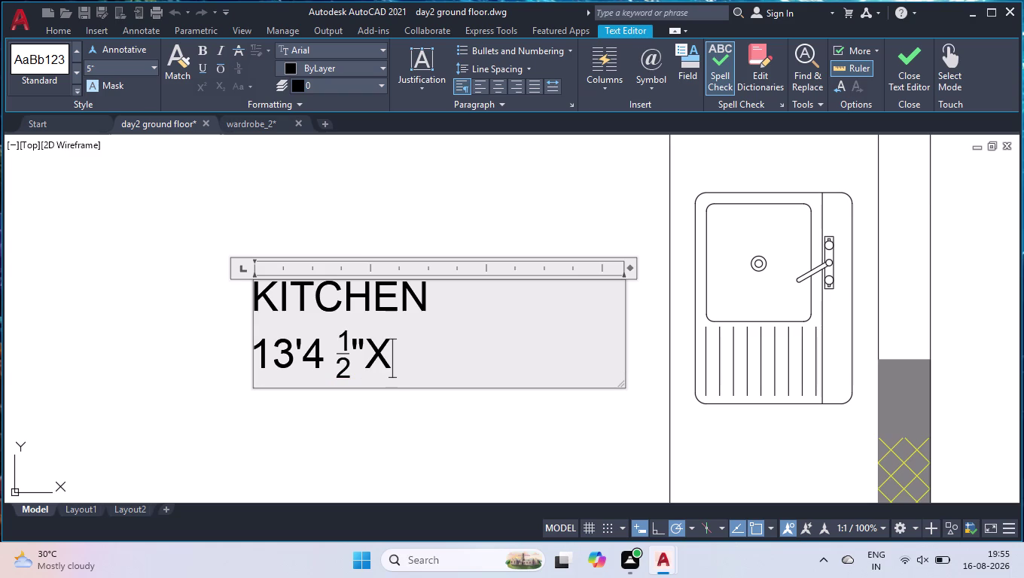
text(10)
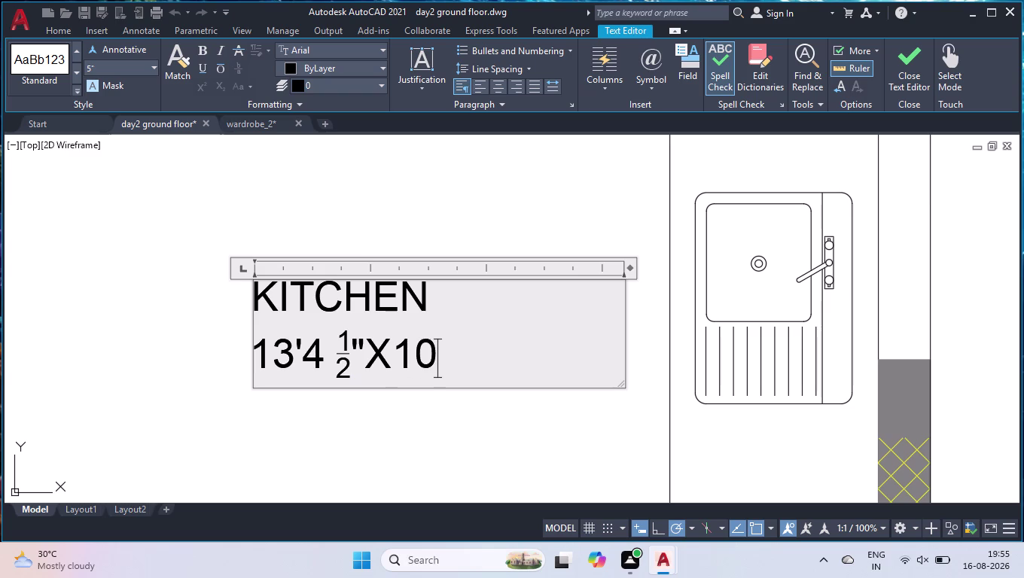
text('-0")
Insert the missing hyphen so the size reads 13'-4 ½"X10'-0", then close the editor.
click(297, 359)
key(Right)
key(minus)
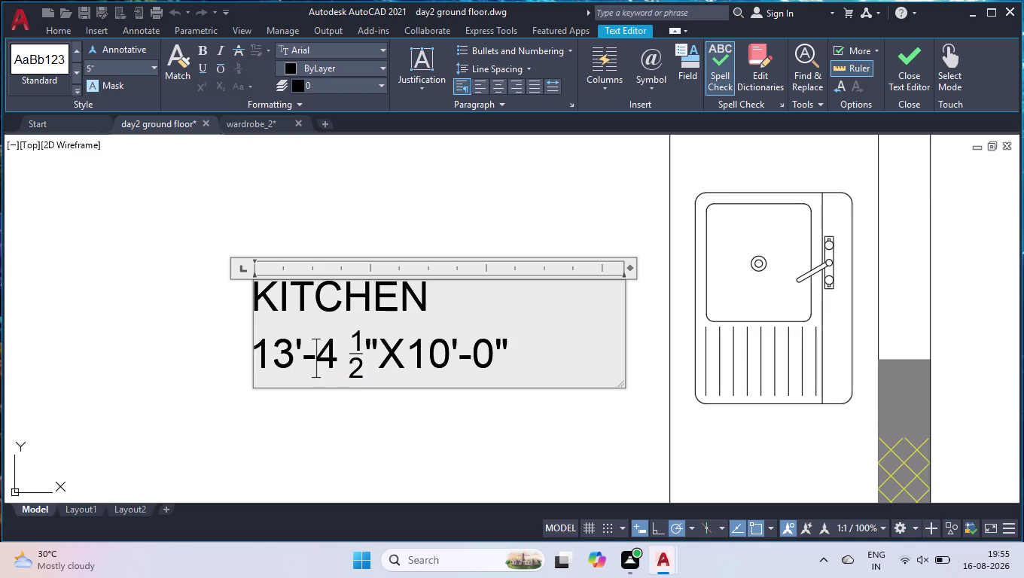
click(108, 344)
scroll(down, 3)
scroll(down, 3)
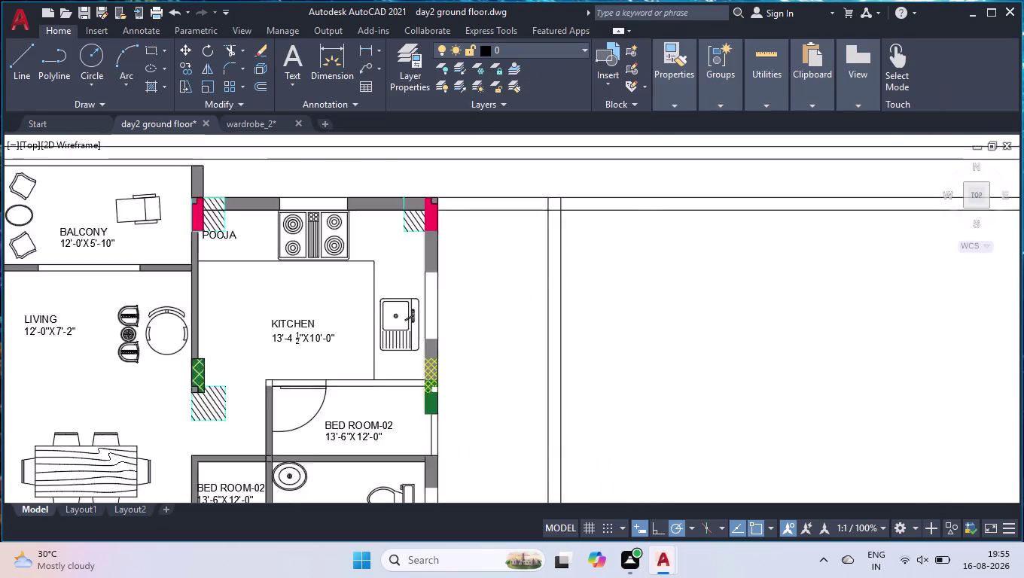
scroll(up, 3)
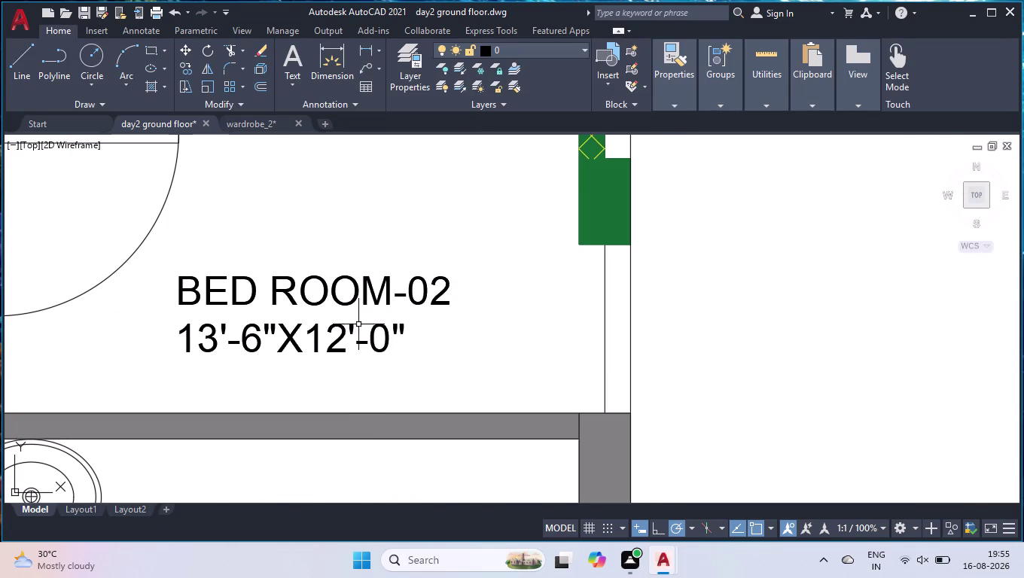
Replace the copied bedroom label with UTILITY and width 4'-1", fixing the hyphen.
double_click(350, 334)
key(ctrl+a)
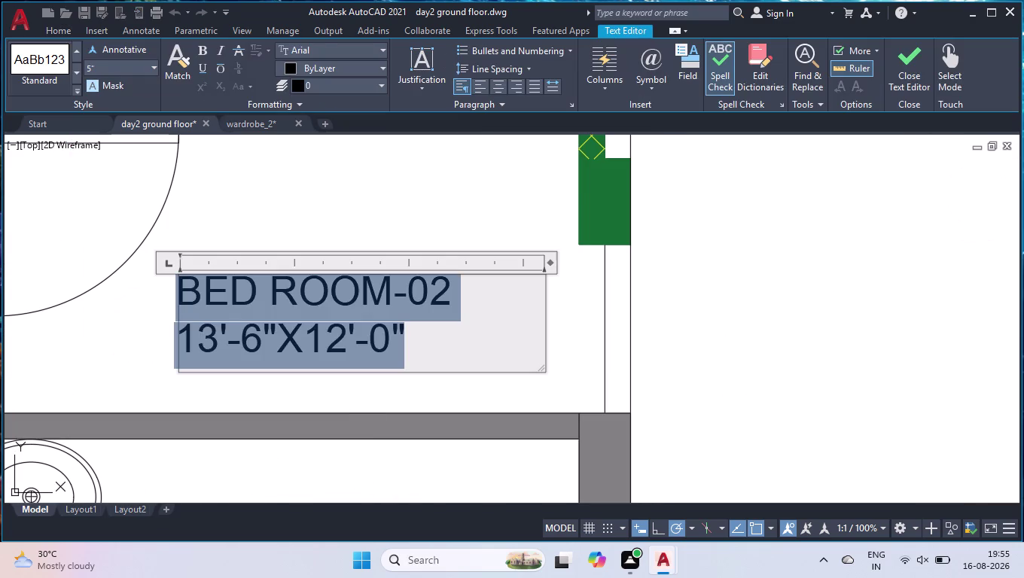
text(UTILITY)
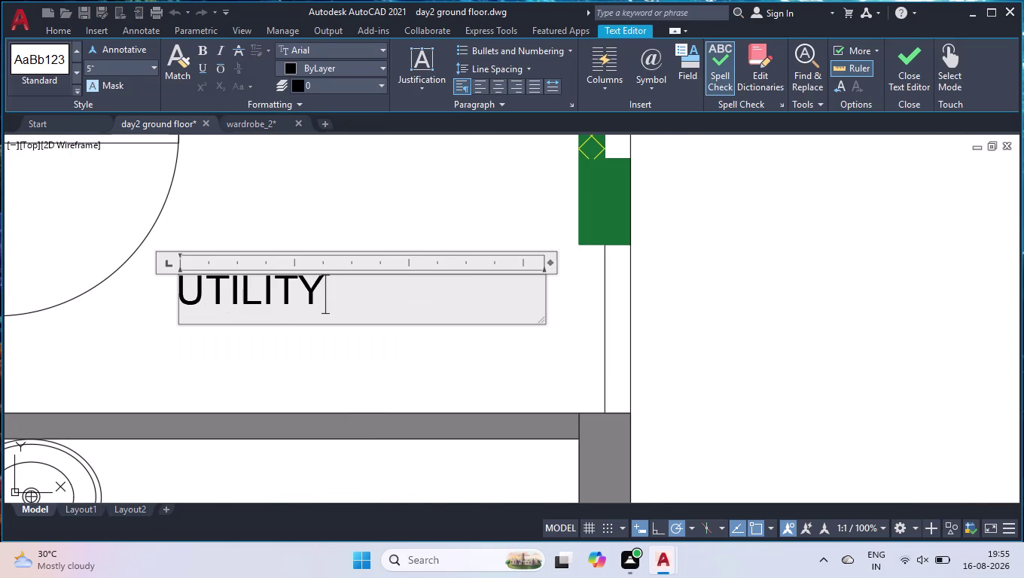
key(Return)
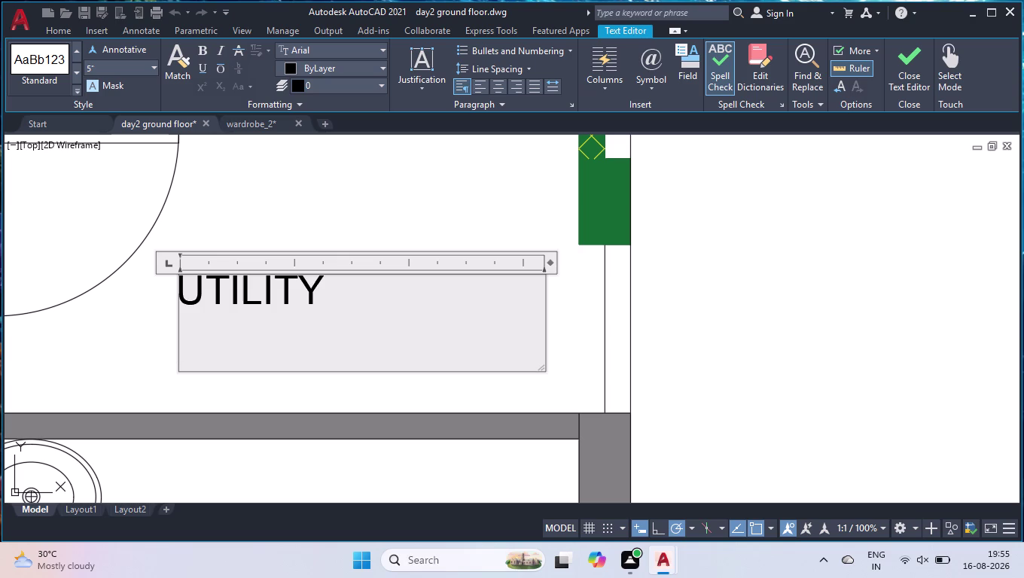
text(4'1)
key(shift+quotedbl)
key(Left)
key(Left)
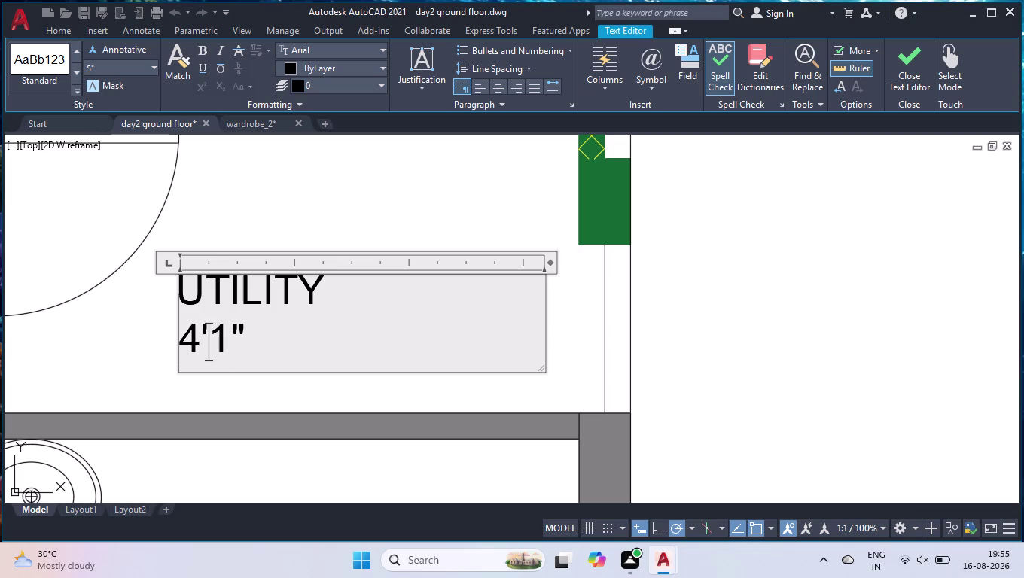
key(minus)
key(Right)
key(Right)
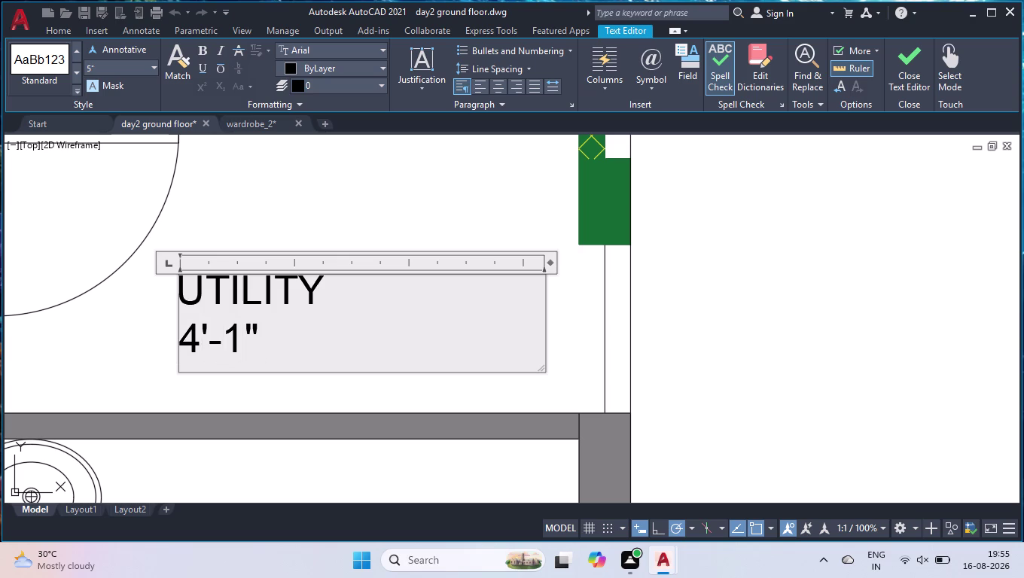
Complete the utility size as 4'-1"X9'-0" and open the left BED ROOM-02 label.
key(x)
text(9')
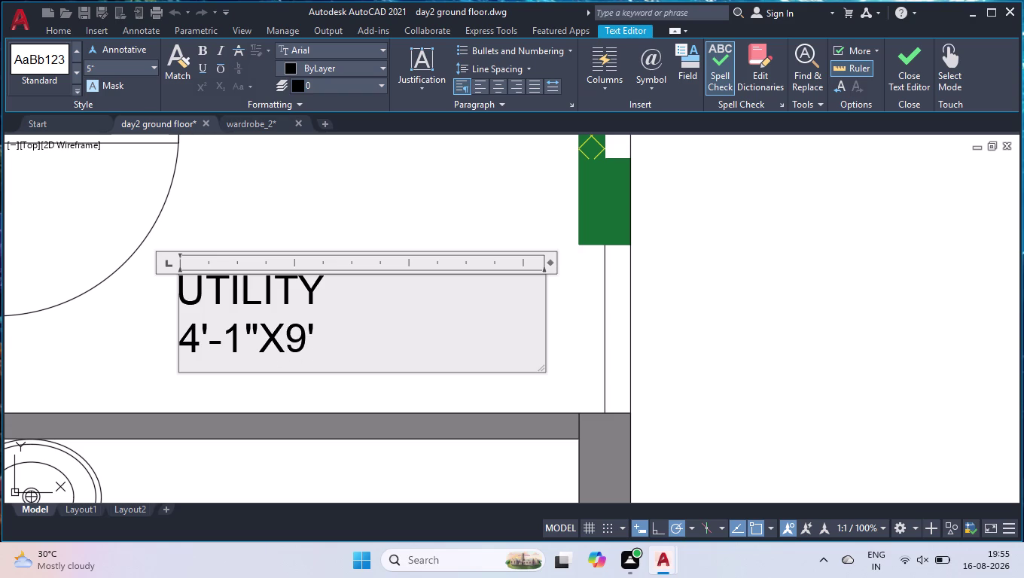
text(-0")
click(263, 467)
scroll(down, 3)
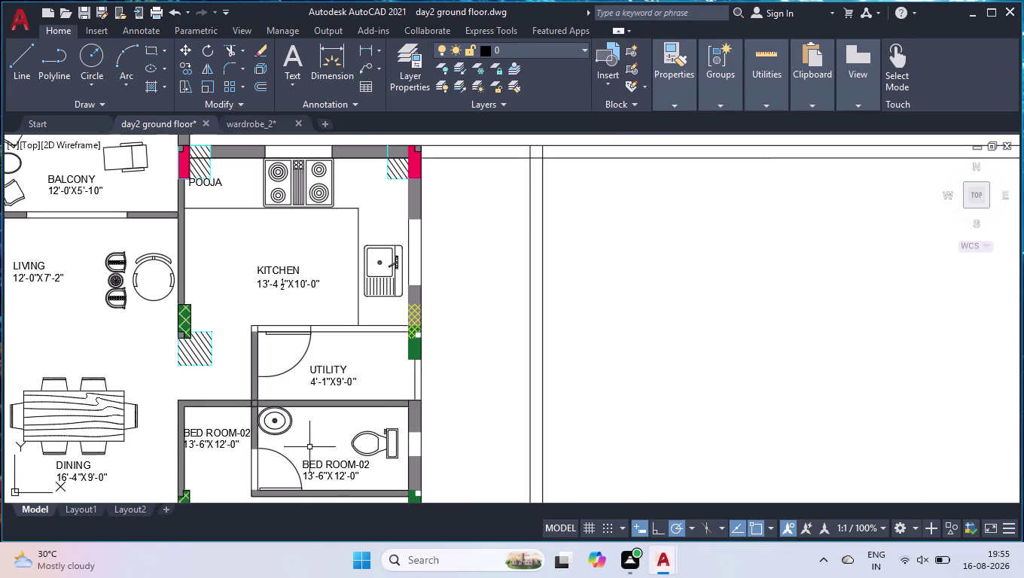
scroll(up, 3)
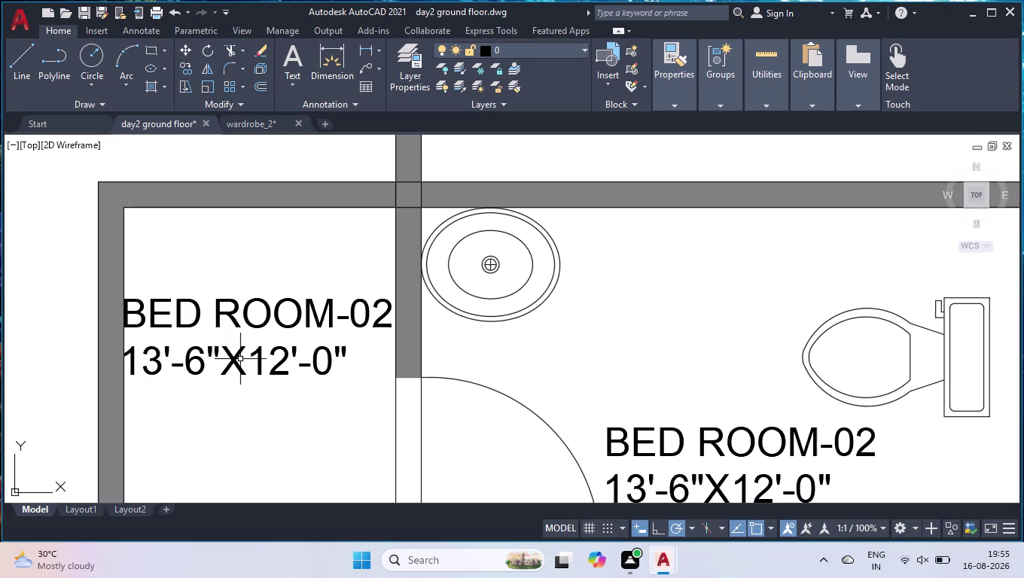
double_click(240, 361)
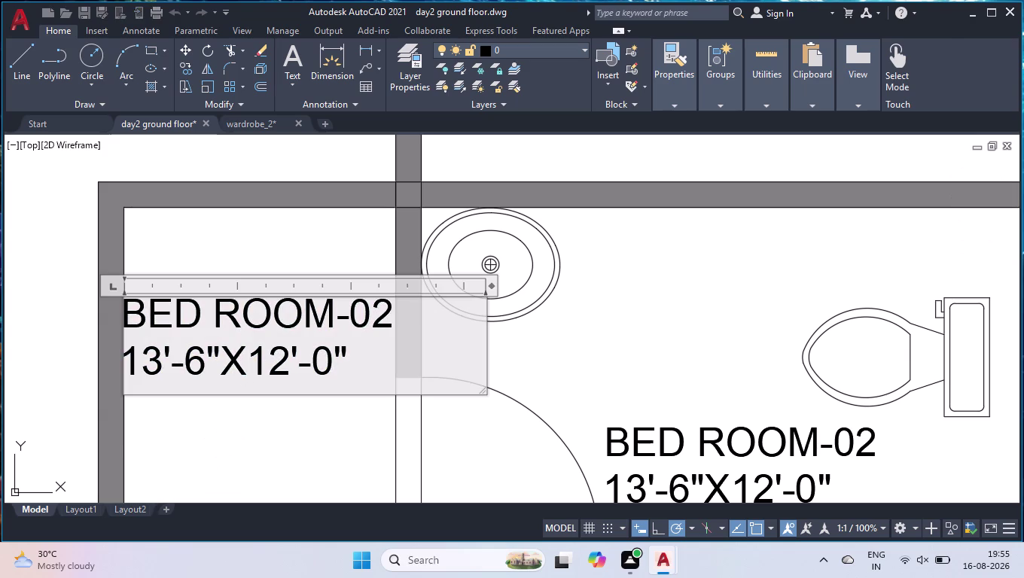
Replace the open label's text with DRESS on the first line.
key(ctrl+a)
text(DRE)
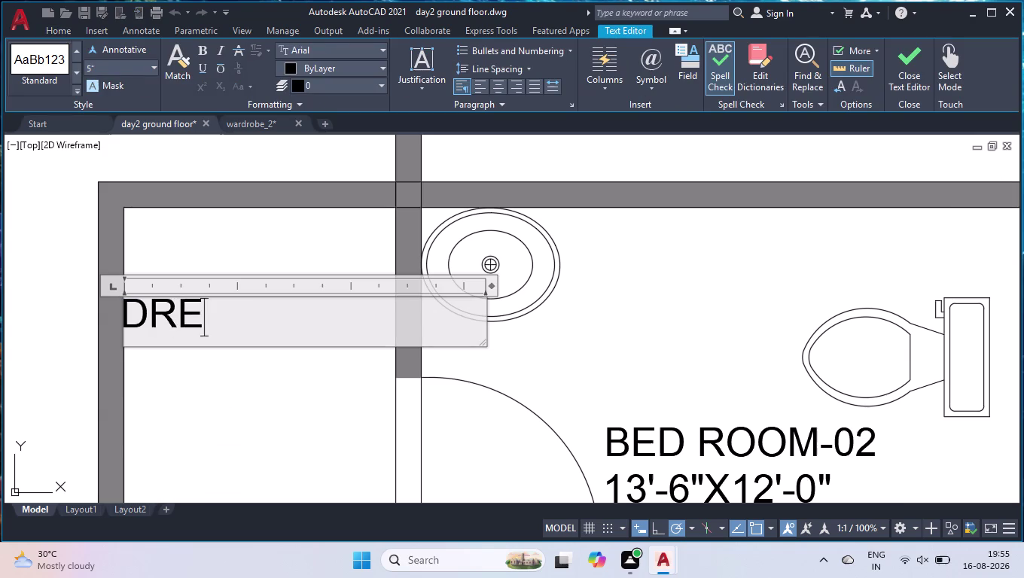
text(SS)
key(Return)
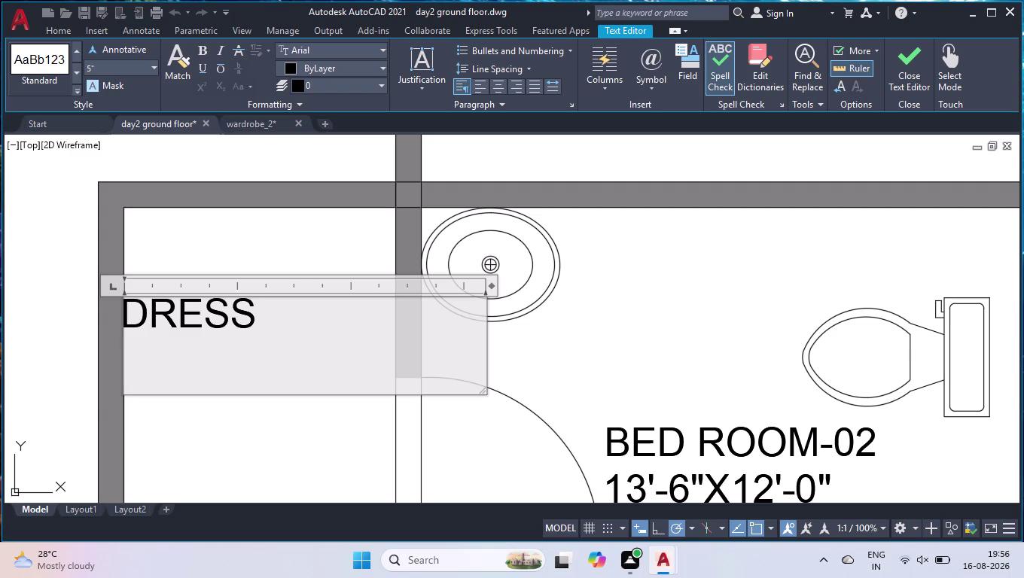
Enter the dress size 4'-0"X5'-0" and close the text editor.
text(4)
text(')
text(-0)
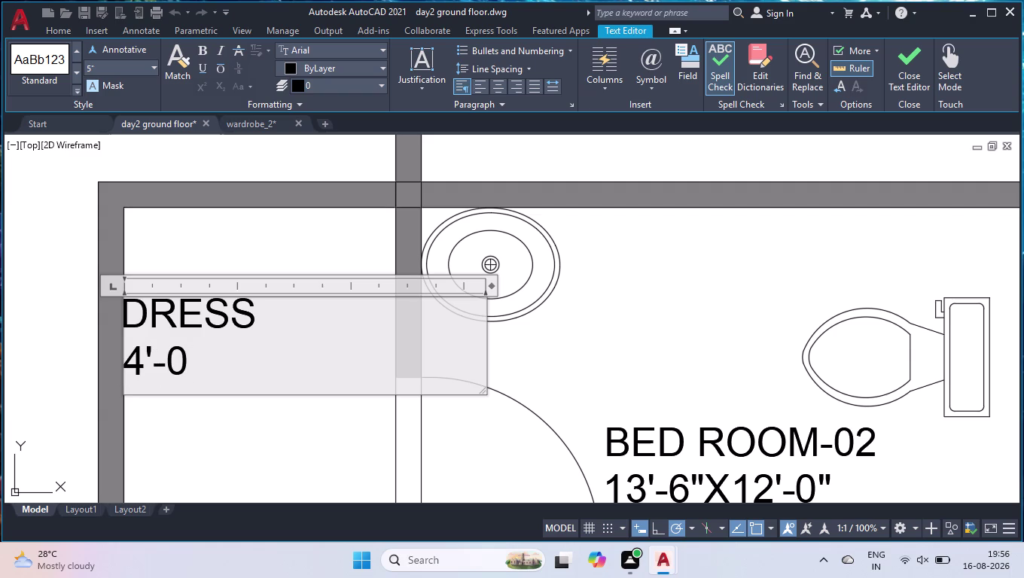
key(shift+quotedbl)
key(minus)
key(BackSpace)
key(x)
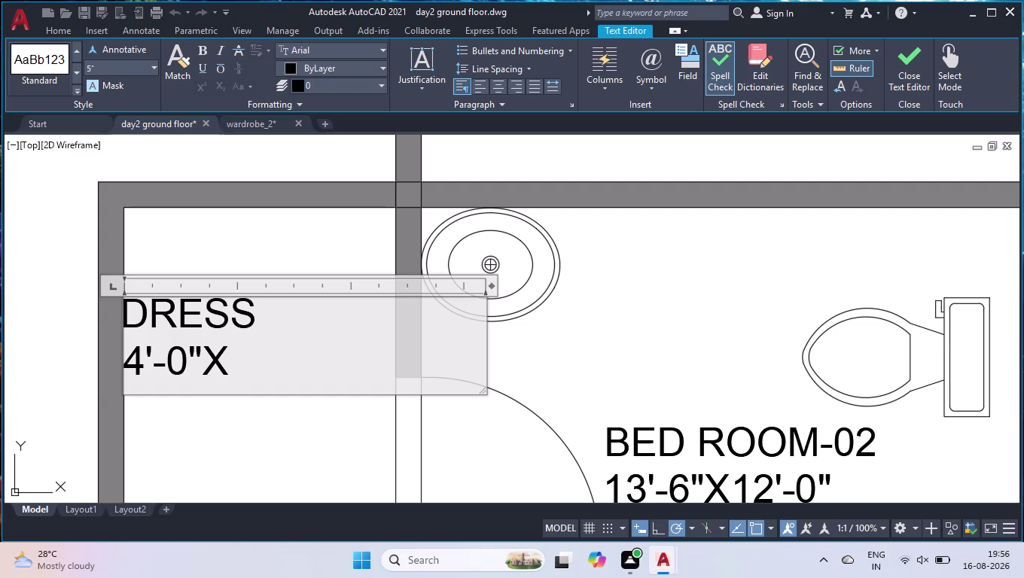
text(5'-0)
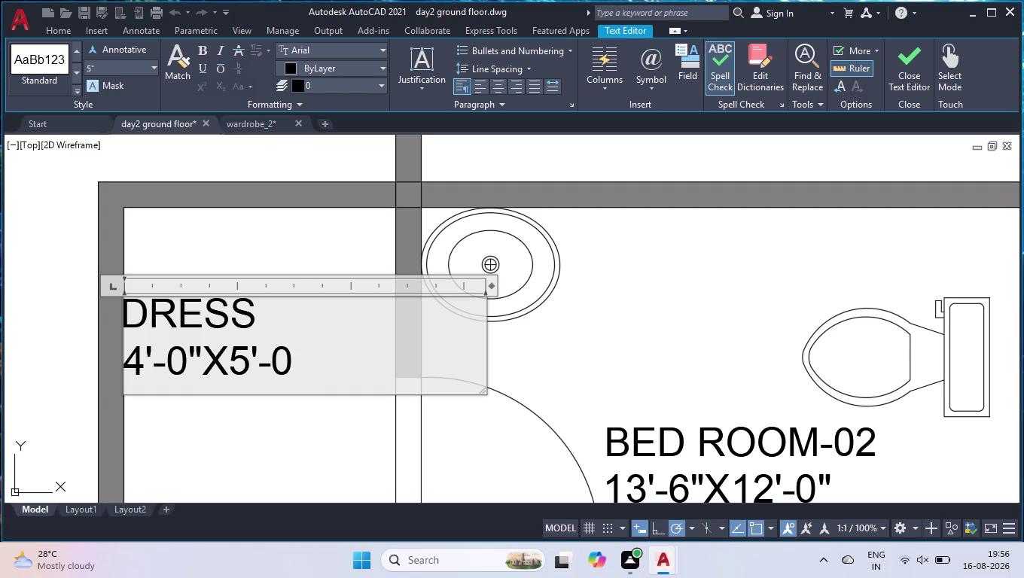
text(")
click(191, 452)
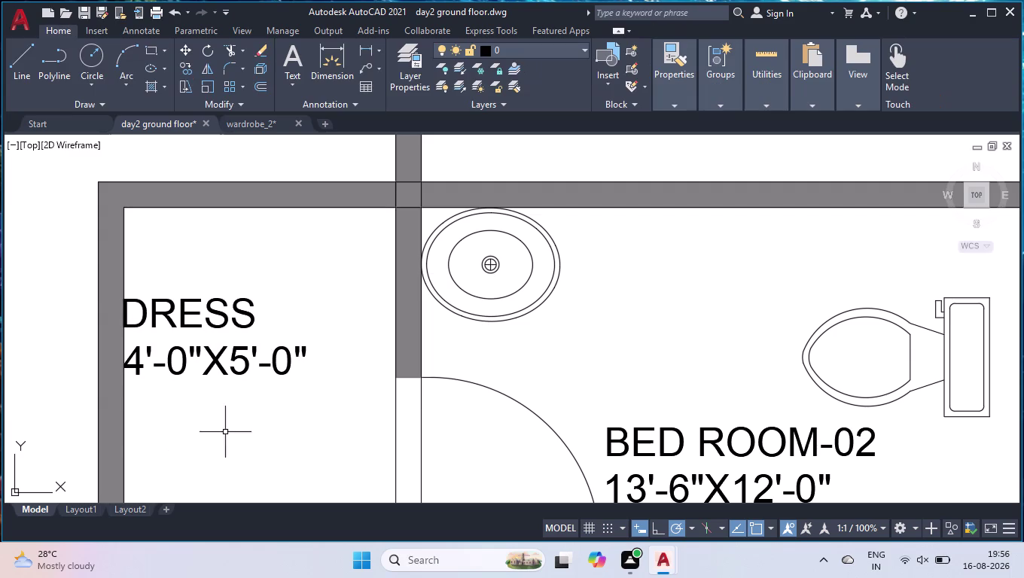
scroll(down, 3)
scroll(up, 3)
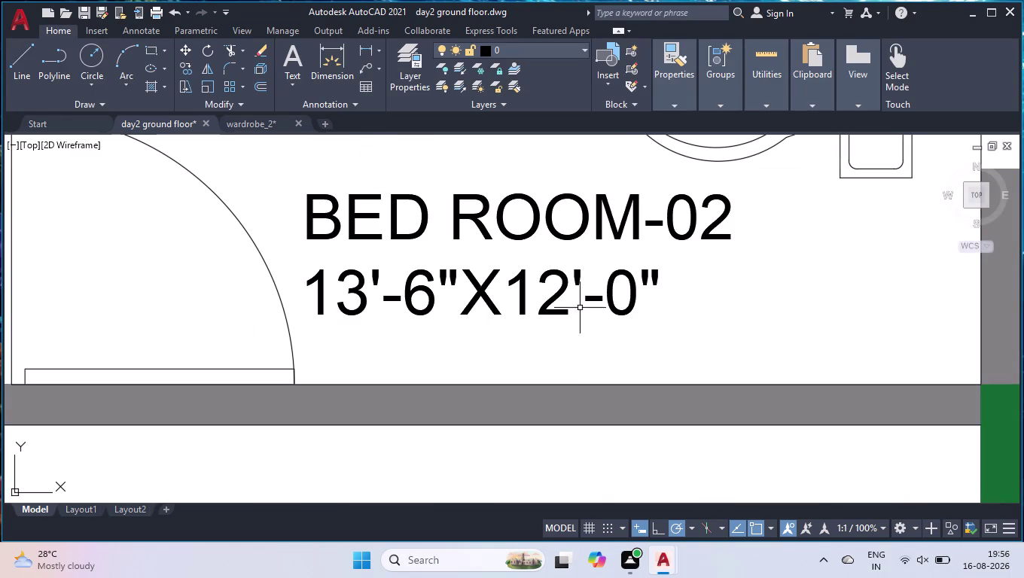
Open the BED ROOM-02 label and replace its name with TOILET.
double_click(566, 311)
click(542, 311)
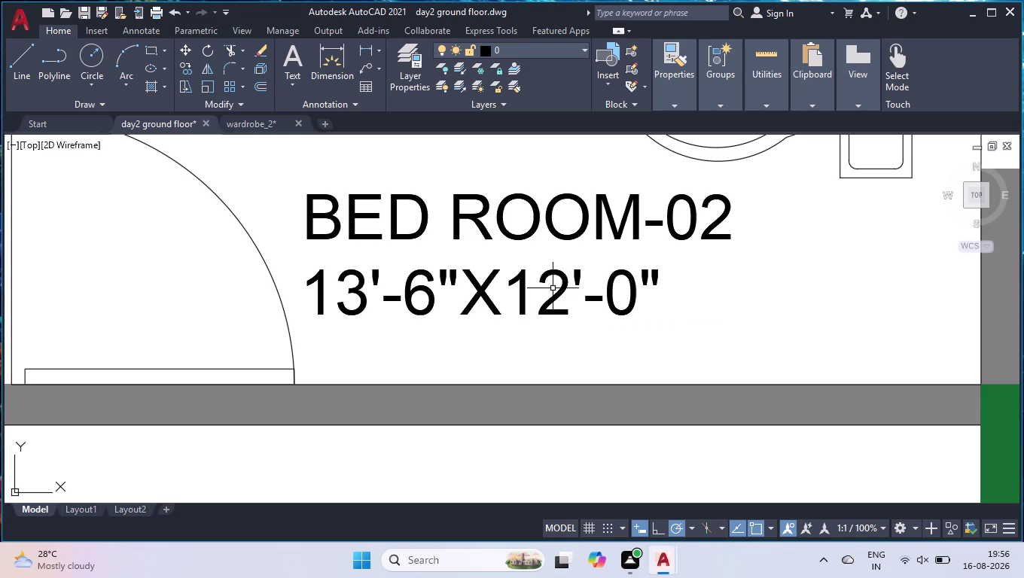
double_click(552, 272)
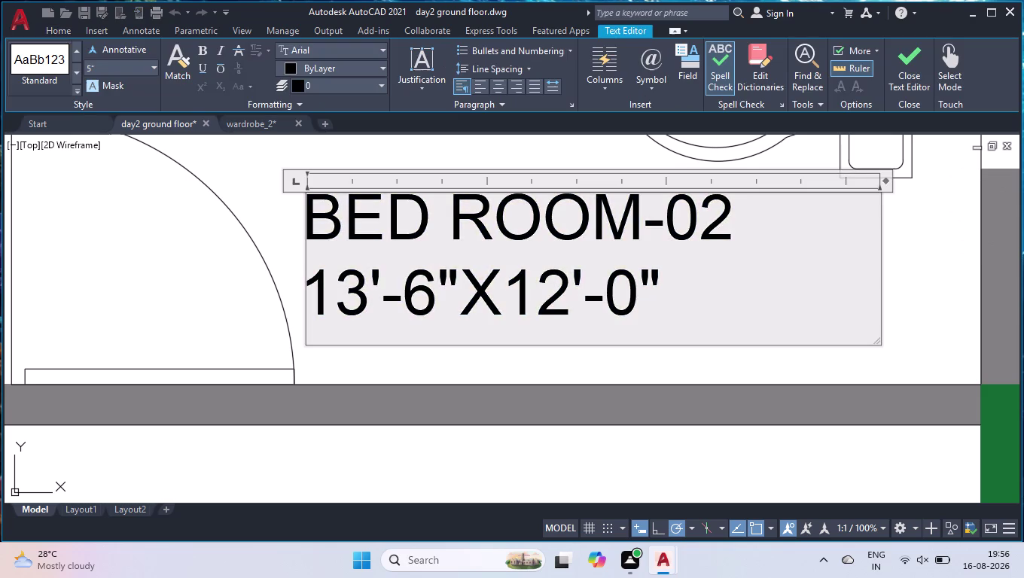
key(ctrl+a)
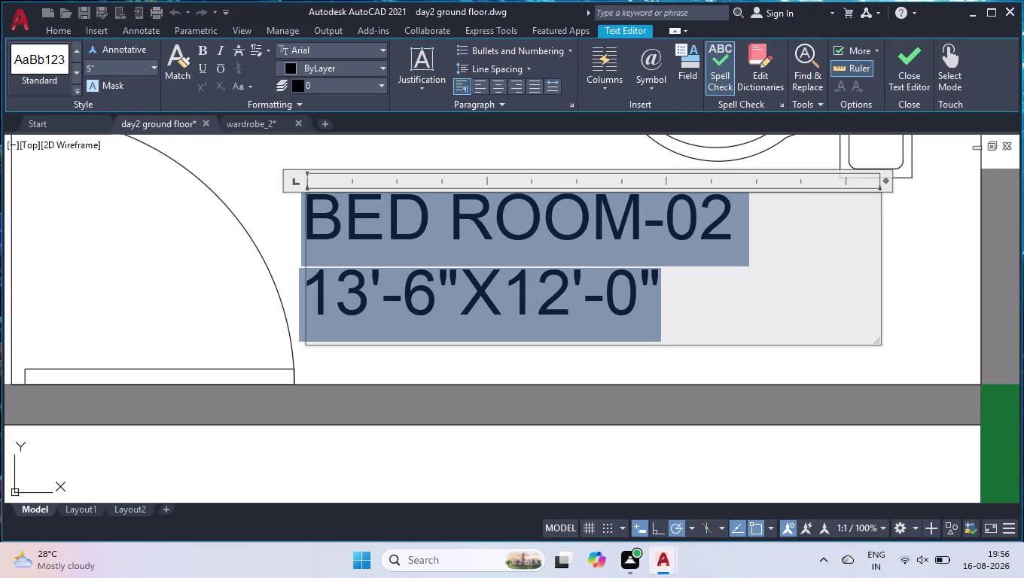
text(TOIL)
text(ET)
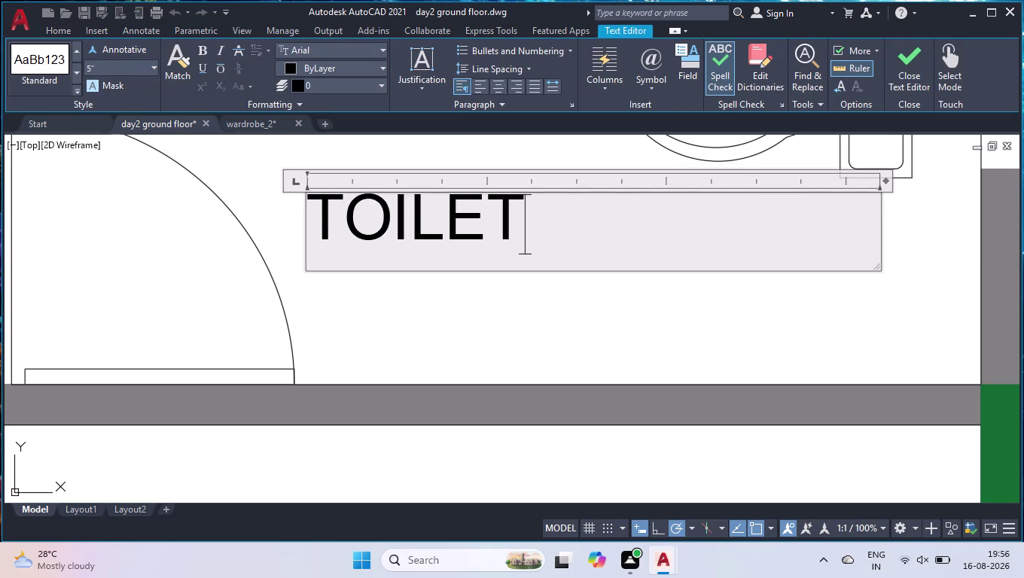
key(Return)
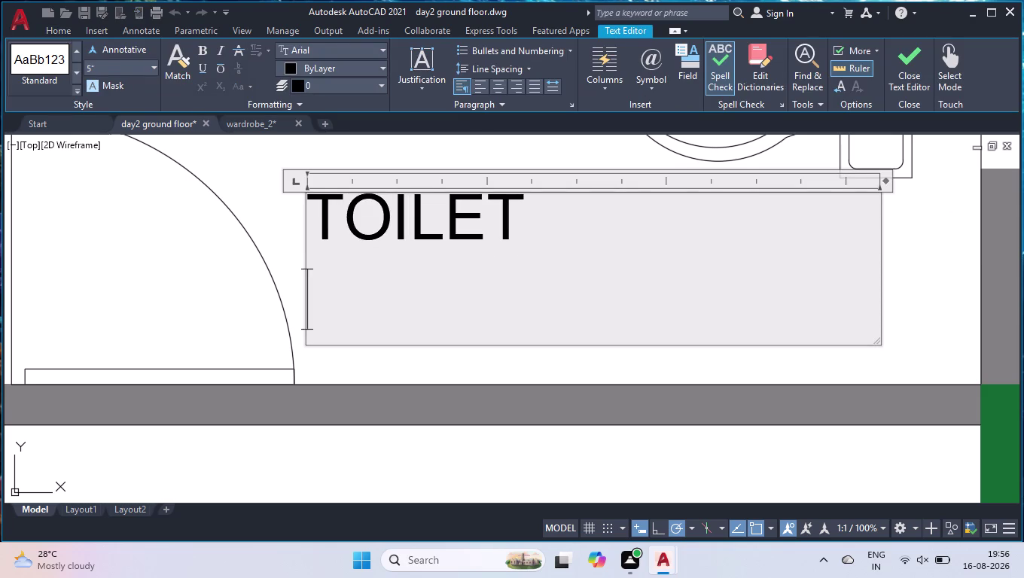
Enter the toilet size 9'-0"X5'-0" and close the editor.
key(0)
key(BackSpace)
text(9')
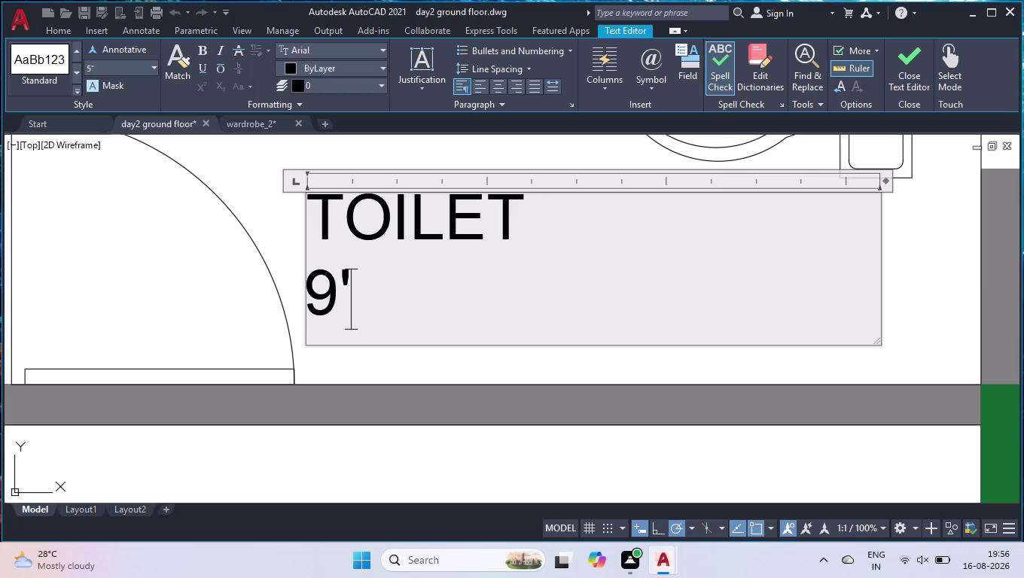
text(-0"X)
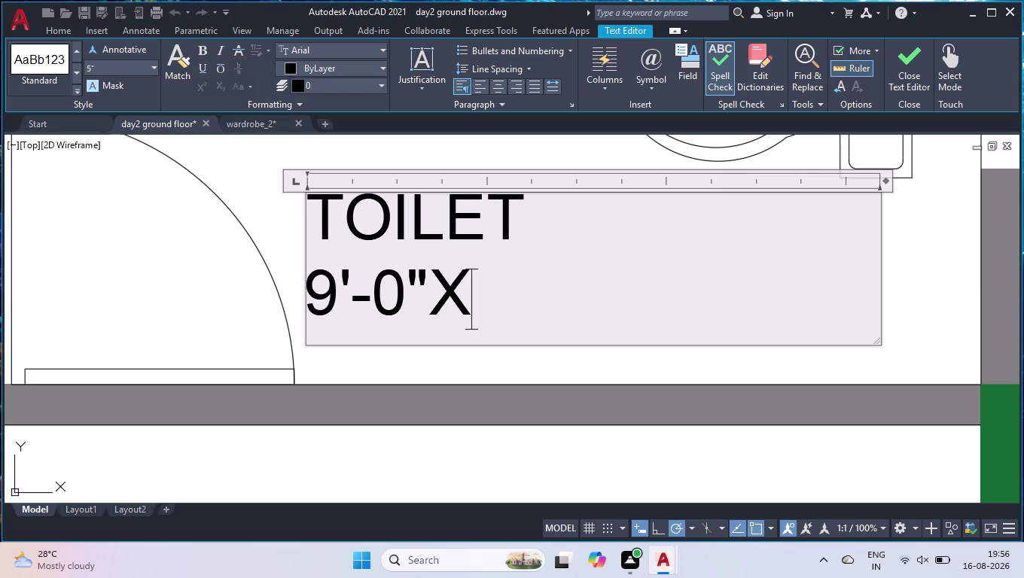
text(5')
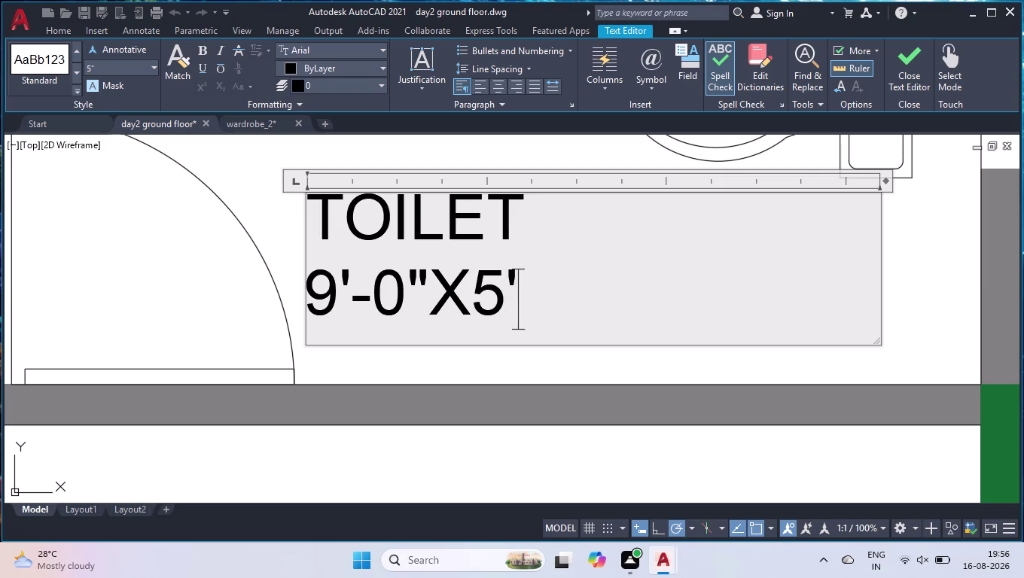
text(-0")
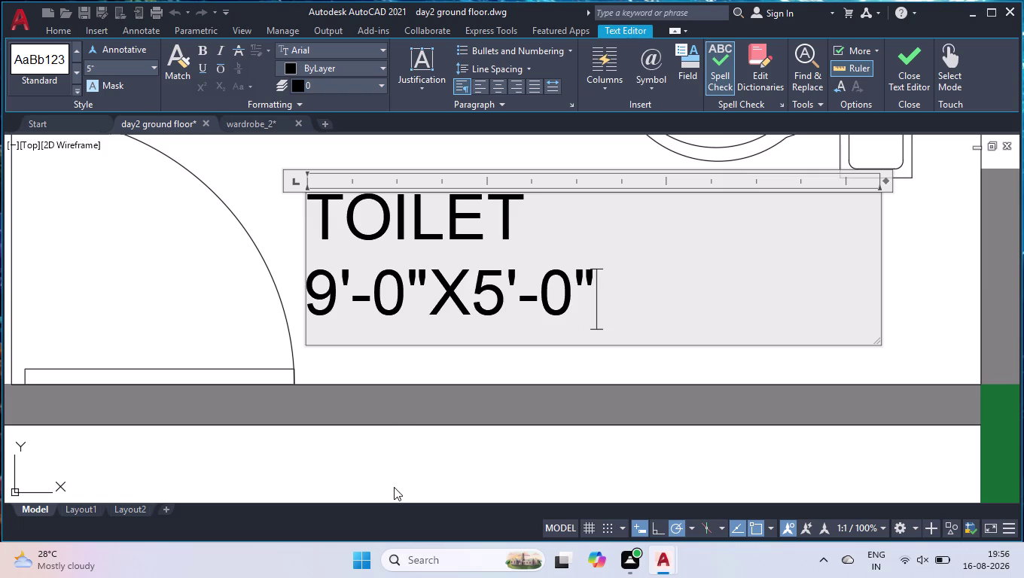
click(393, 485)
scroll(down, 3)
scroll(down, 3)
scroll(down, 3)
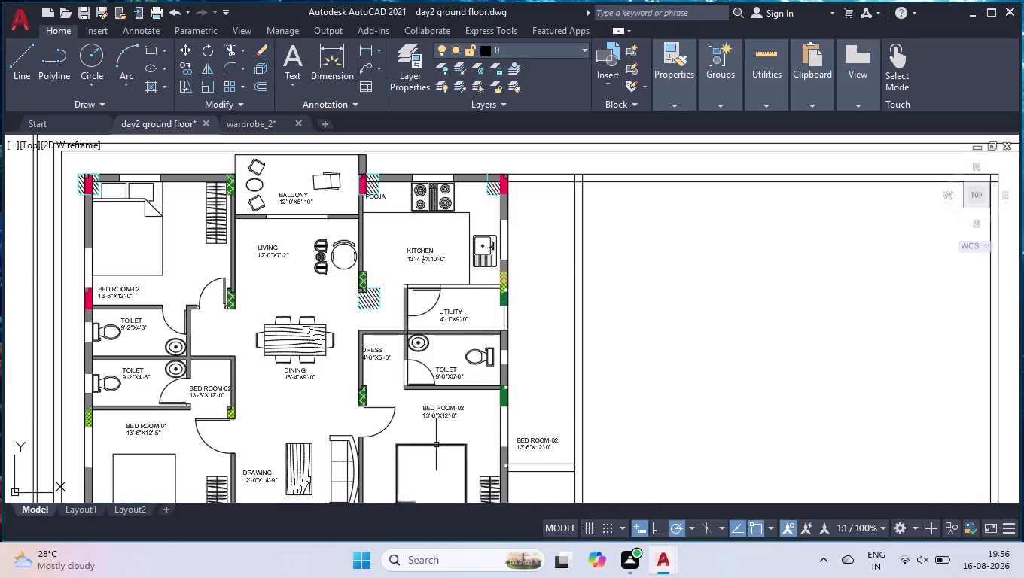
scroll(up, 3)
Rename the BED ROOM-02 label below the toilet to M.BED ROOM.
double_click(444, 290)
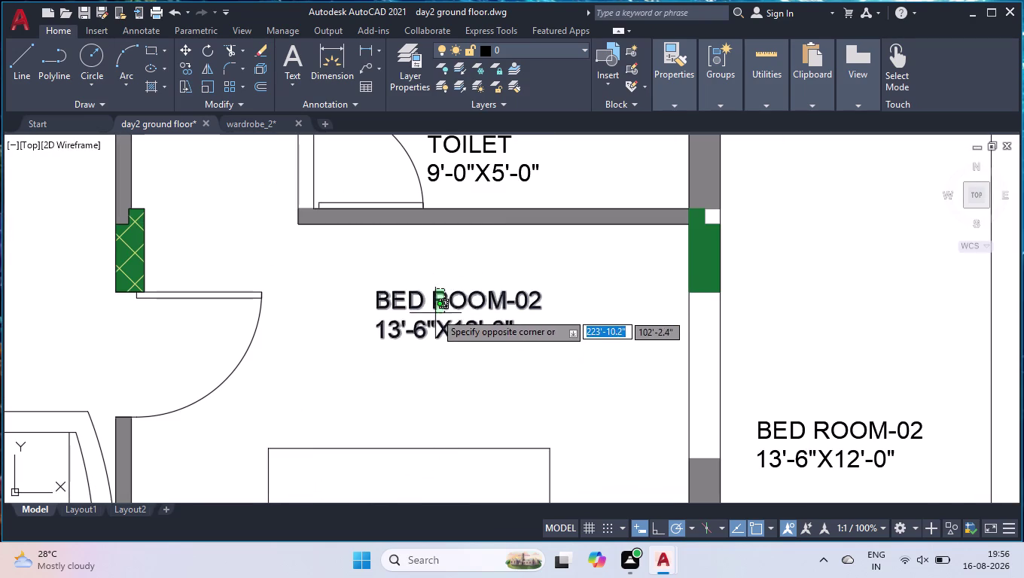
click(435, 309)
double_click(412, 299)
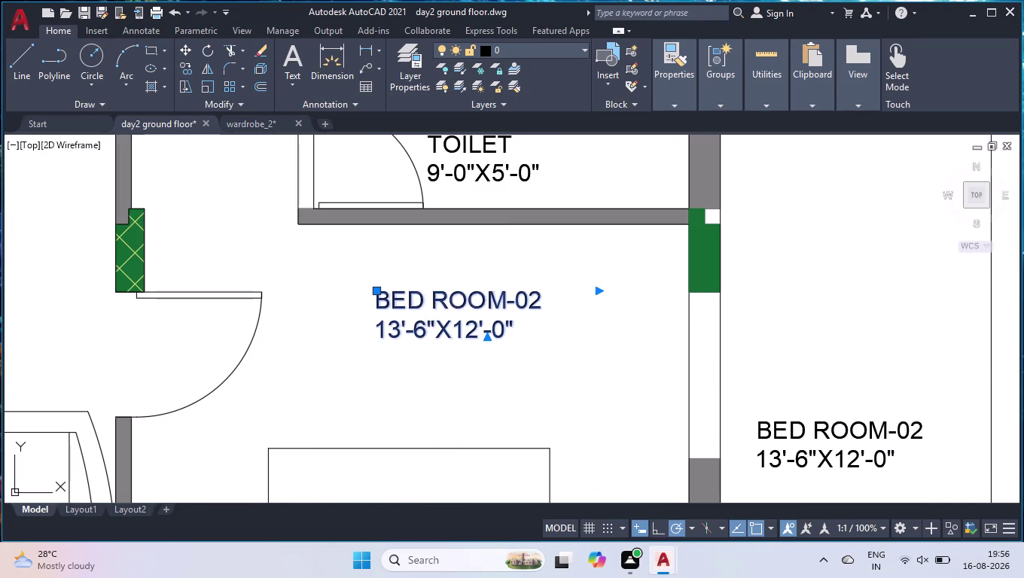
key(Left)
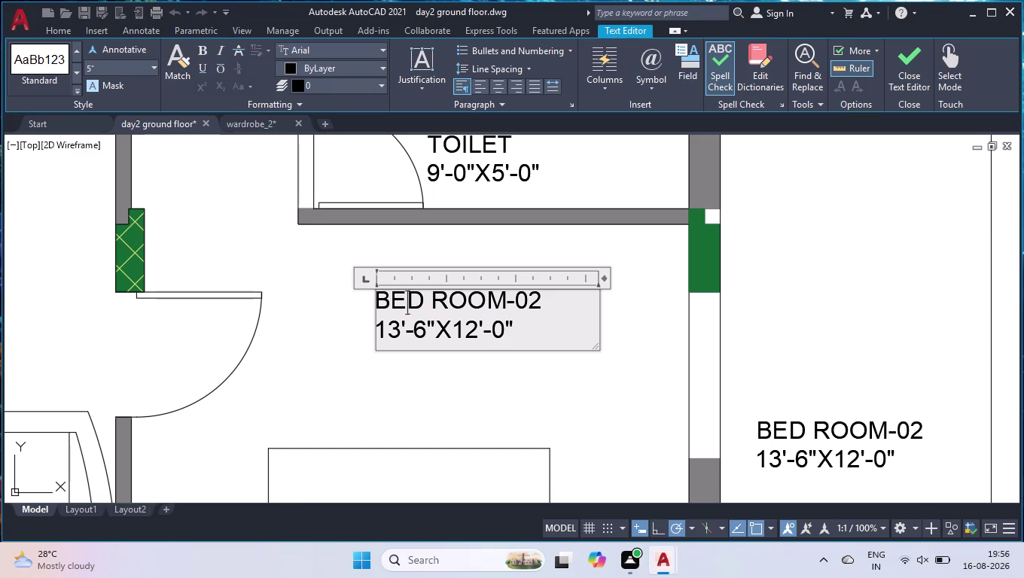
key(Left)
text(M.)
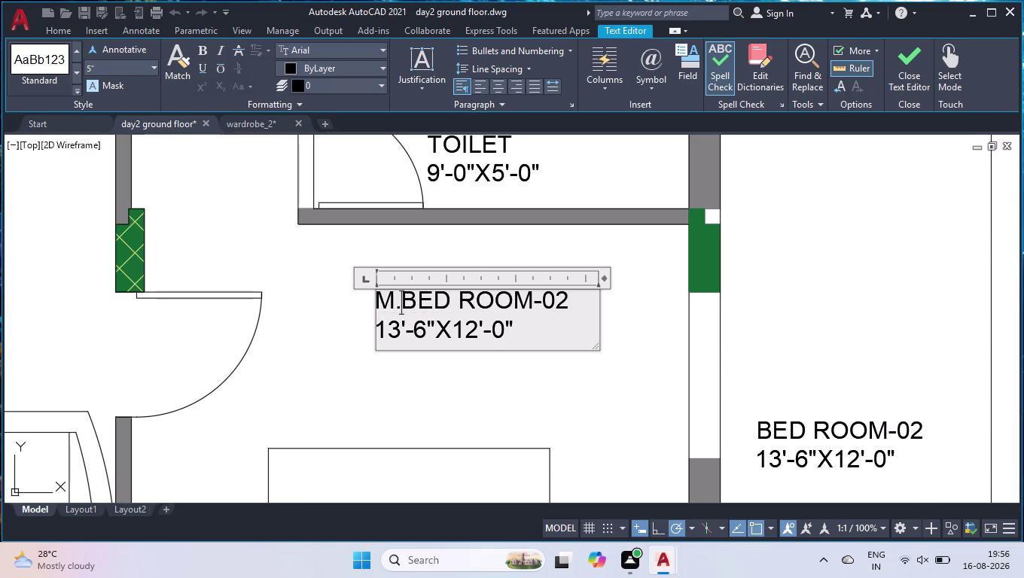
key(Right)
key(Right)
key(Right)
key(Right)
key(Right)
key(Right)
key(Right)
key(Right)
key(Right)
key(Right)
key(Right)
key(BackSpace)
key(BackSpace)
key(BackSpace)
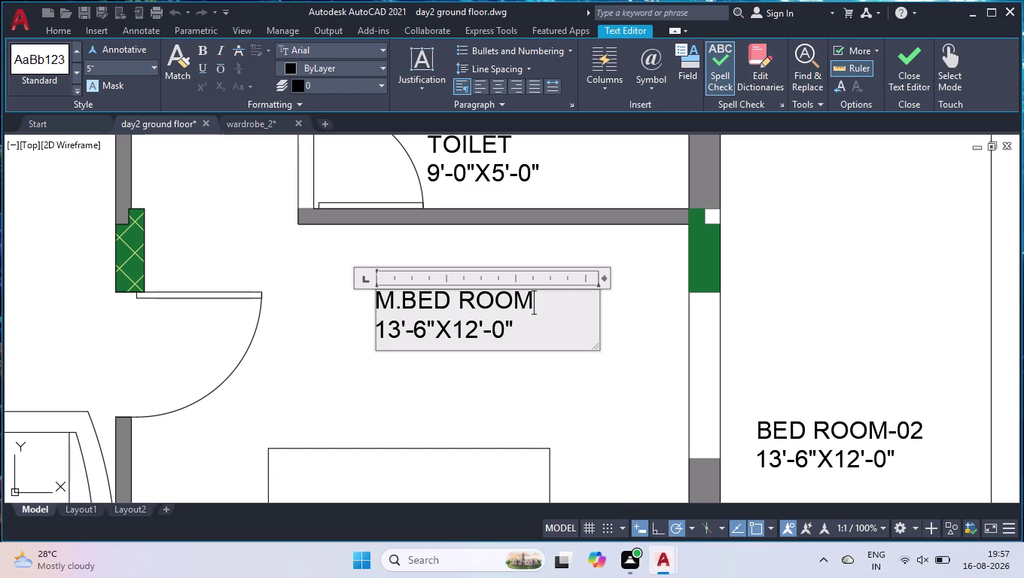
Change the label's room size to 13'-7"X14'-0".
click(426, 338)
key(BackSpace)
key(7)
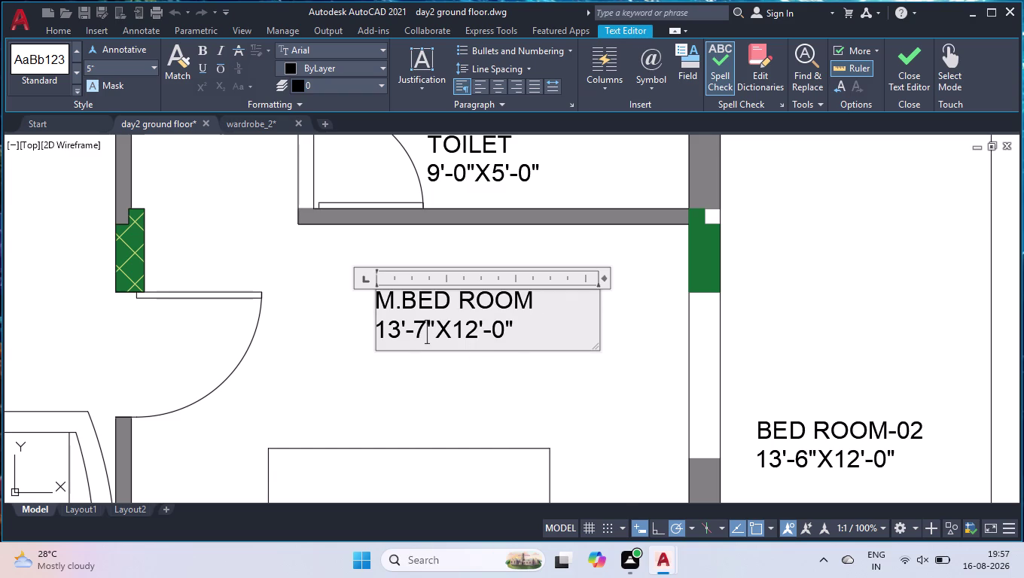
click(476, 331)
key(BackSpace)
key(4)
click(336, 381)
scroll(down, 3)
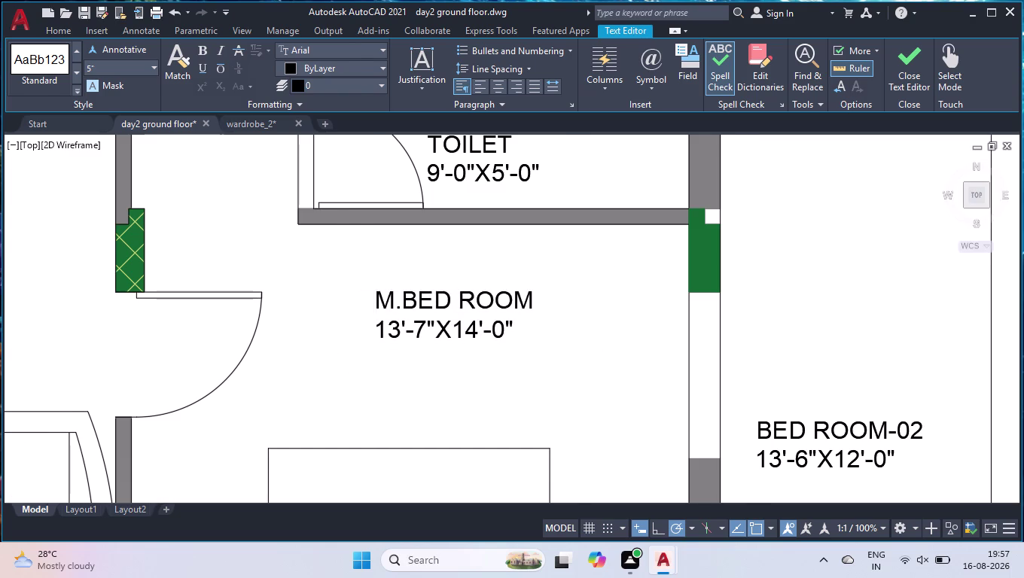
scroll(down, 3)
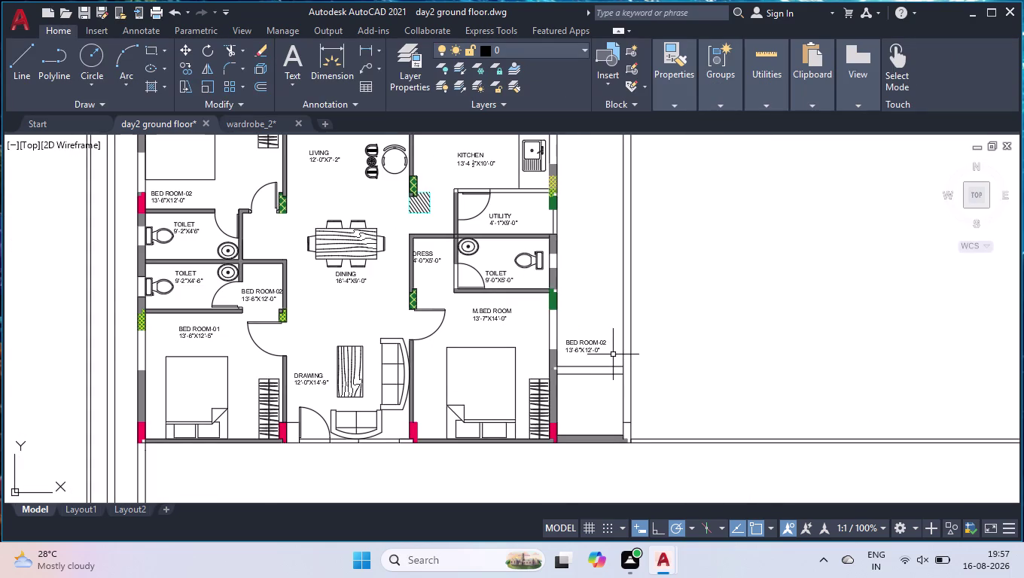
scroll(up, 3)
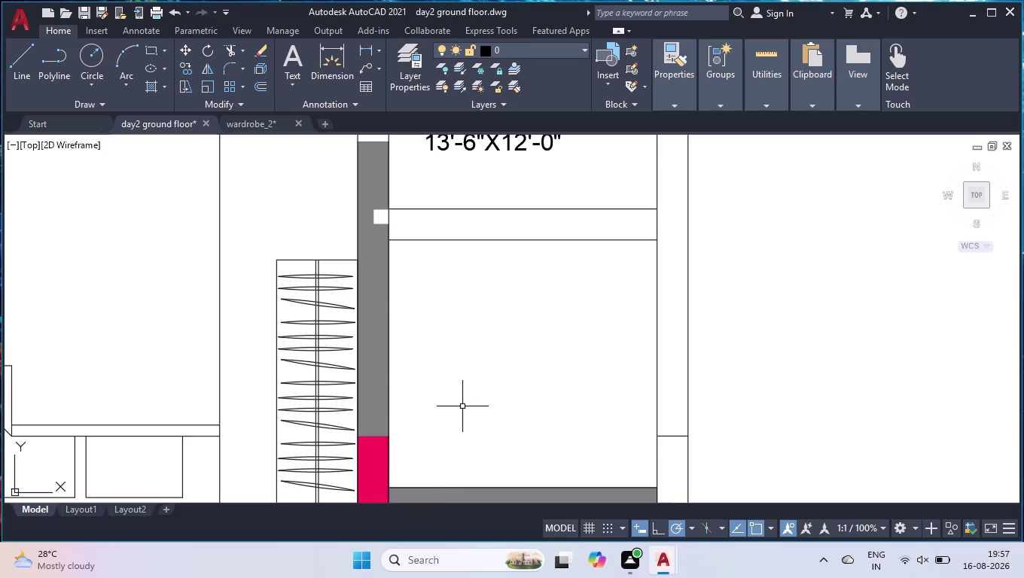
scroll(down, 3)
scroll(up, 3)
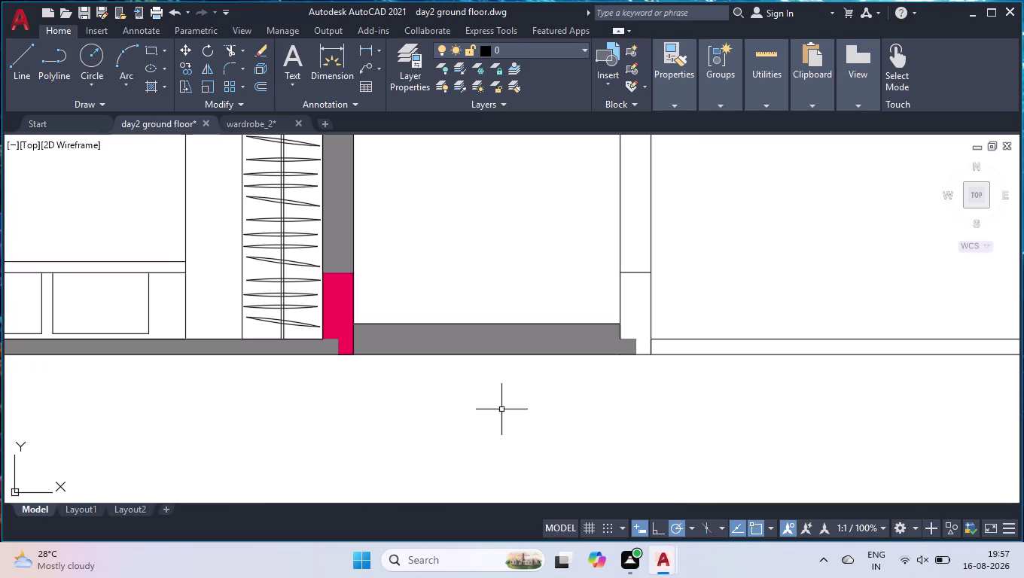
scroll(up, 3)
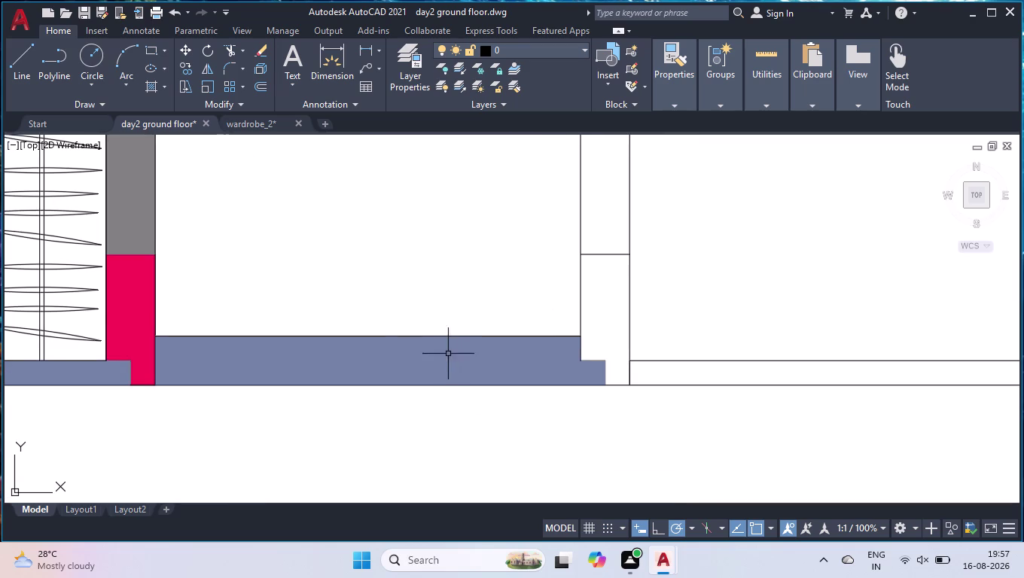
text(TR)
key(Return)
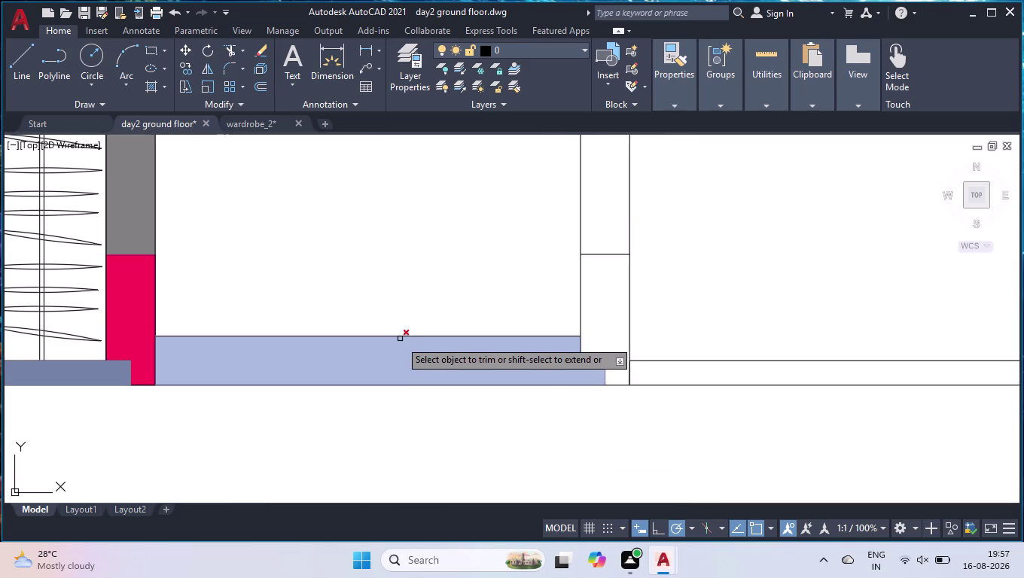
click(400, 356)
key(Return)
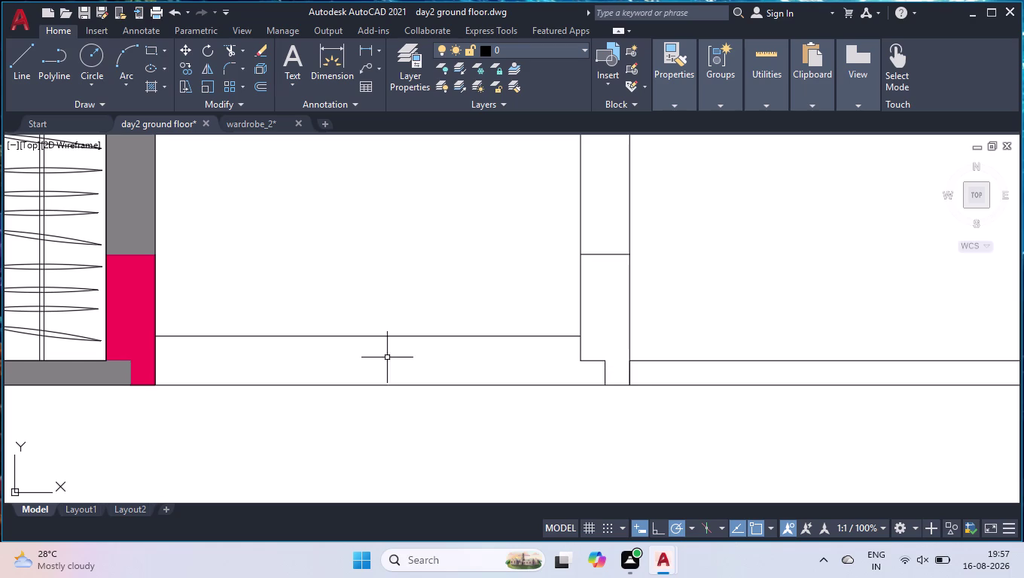
key(l)
key(Return)
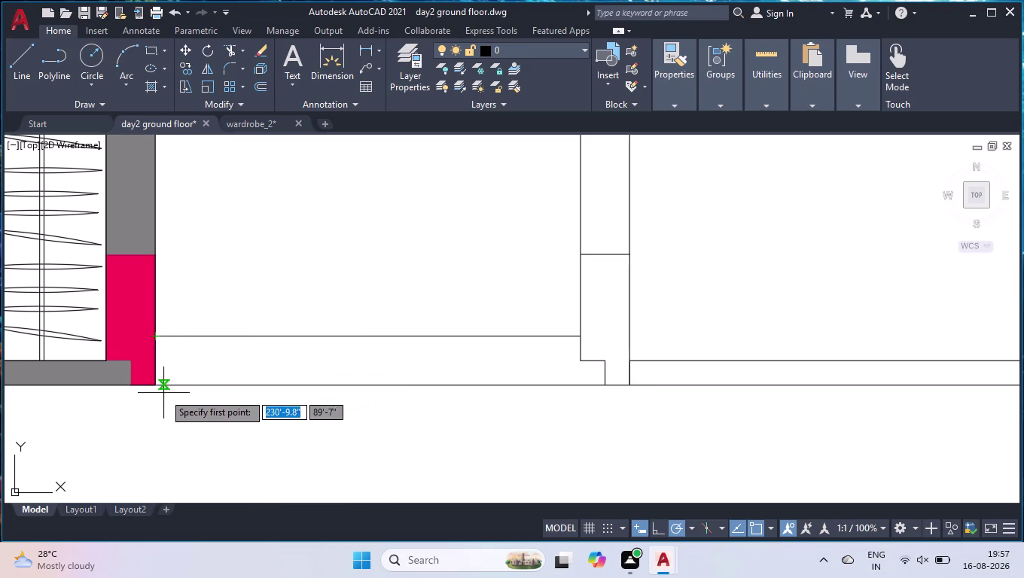
key(space)
key(space)
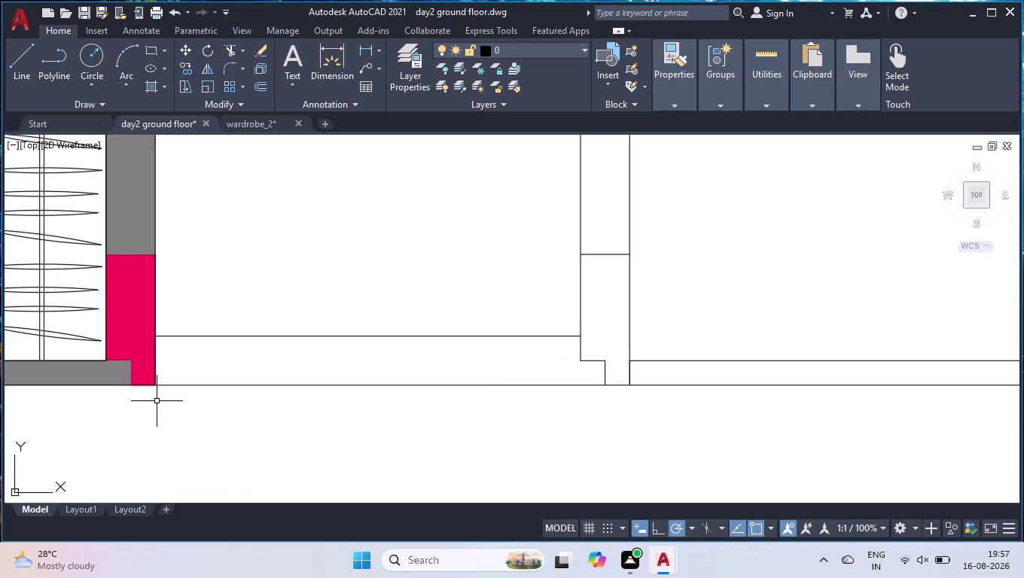
text(DLI)
key(Return)
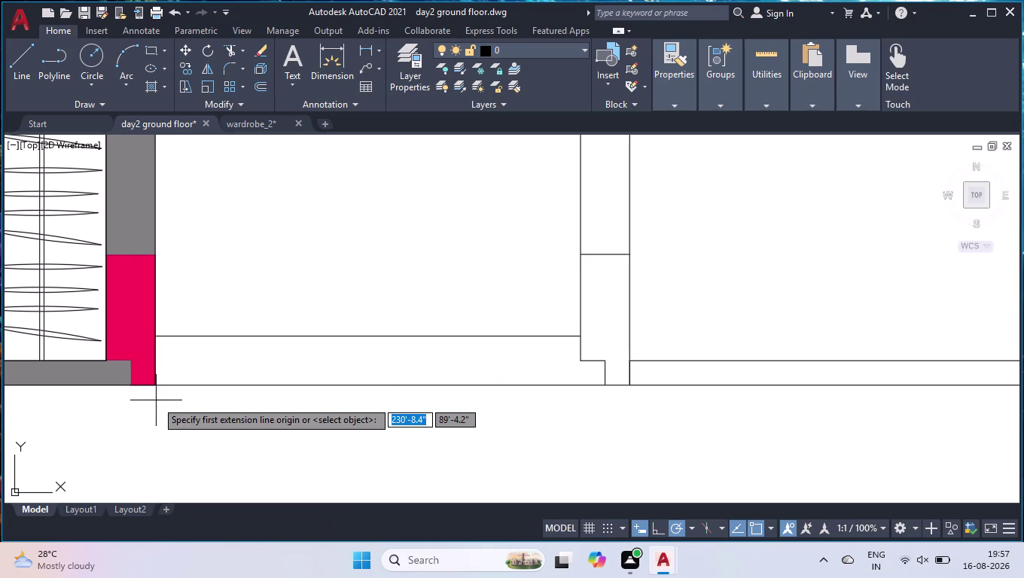
click(155, 390)
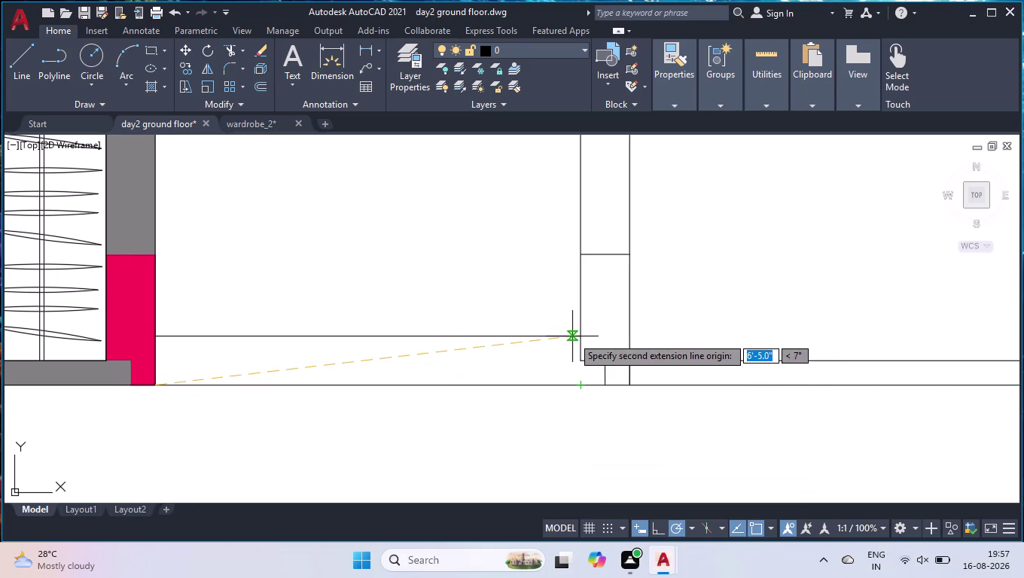
click(582, 382)
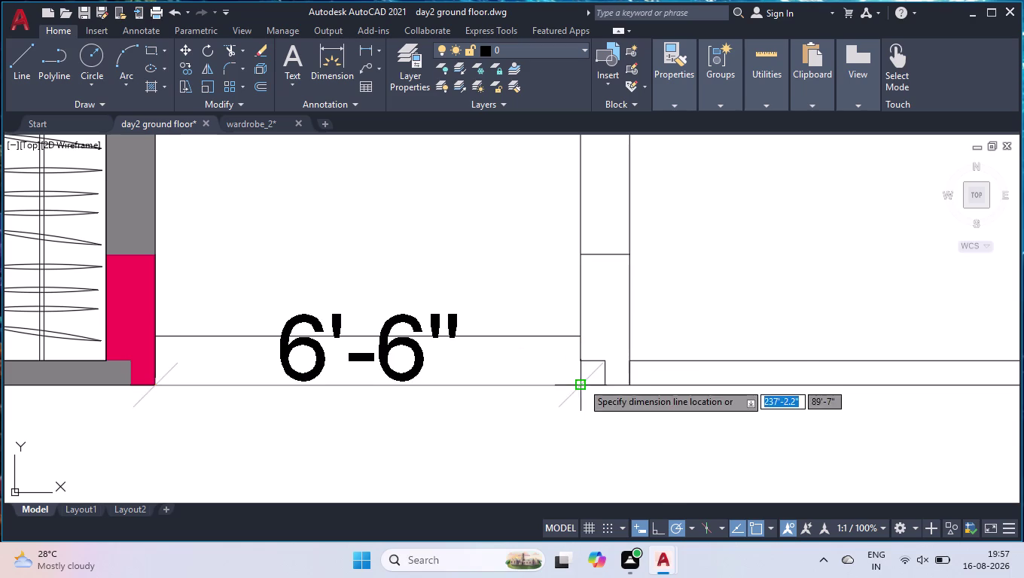
click(576, 413)
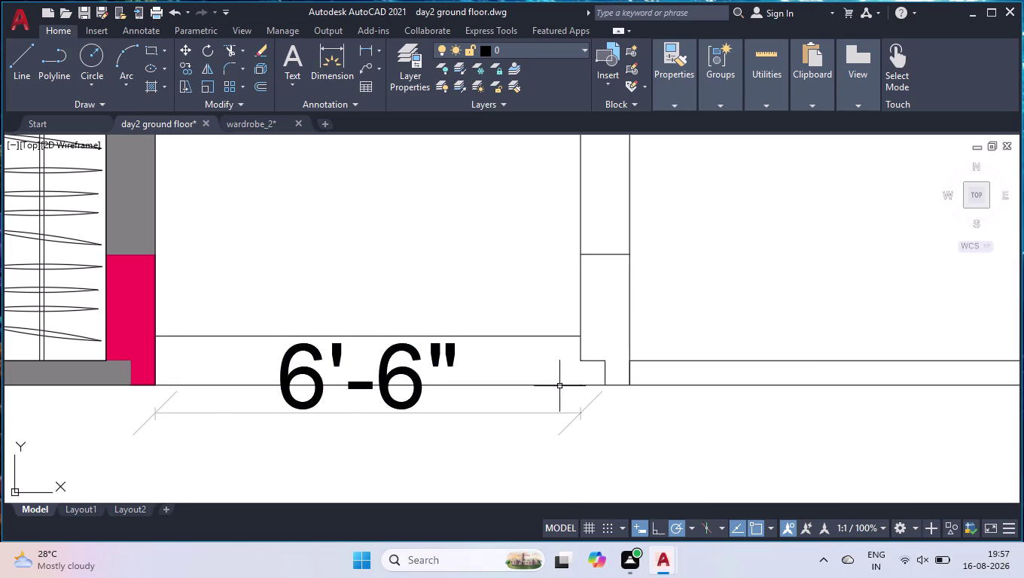
click(275, 413)
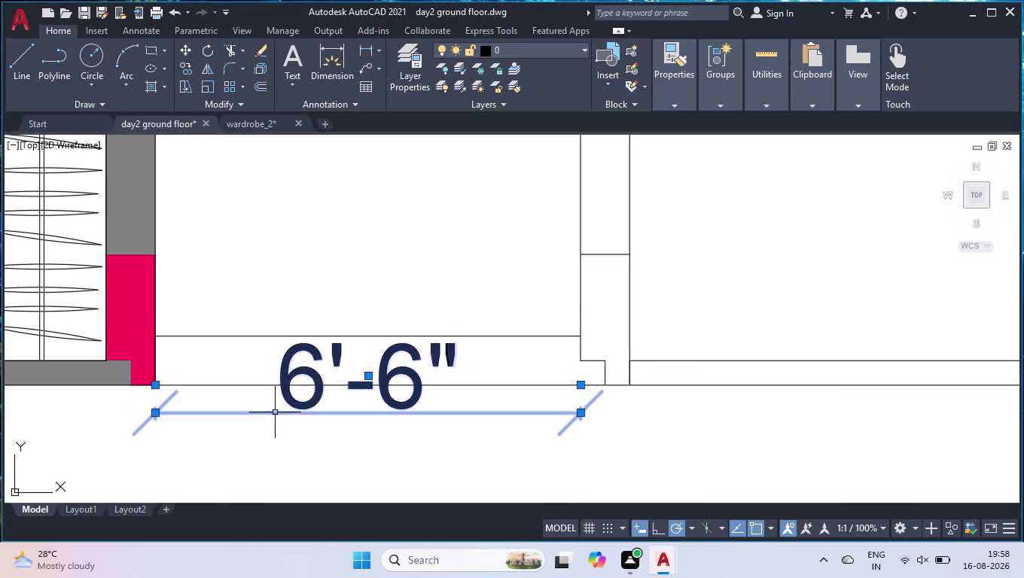
key(Delete)
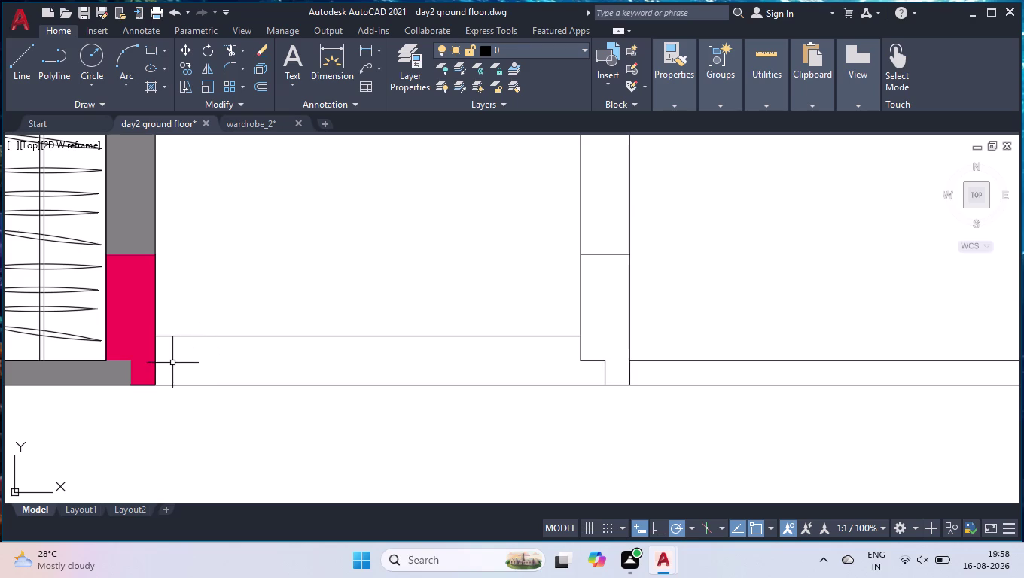
Start a line at the bottom wall corner, then cancel without drawing.
key(l)
key(Return)
scroll(up, 3)
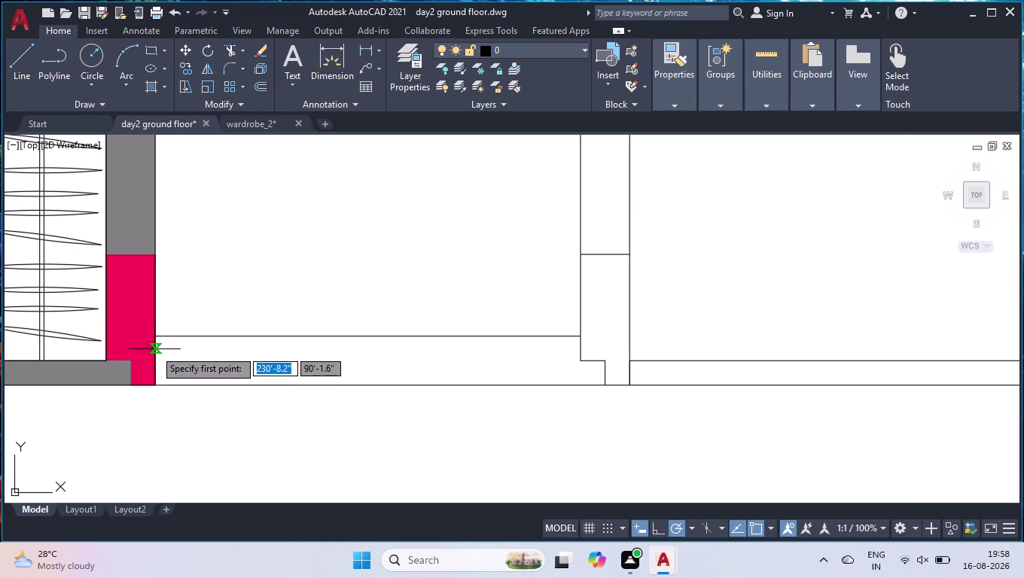
click(154, 331)
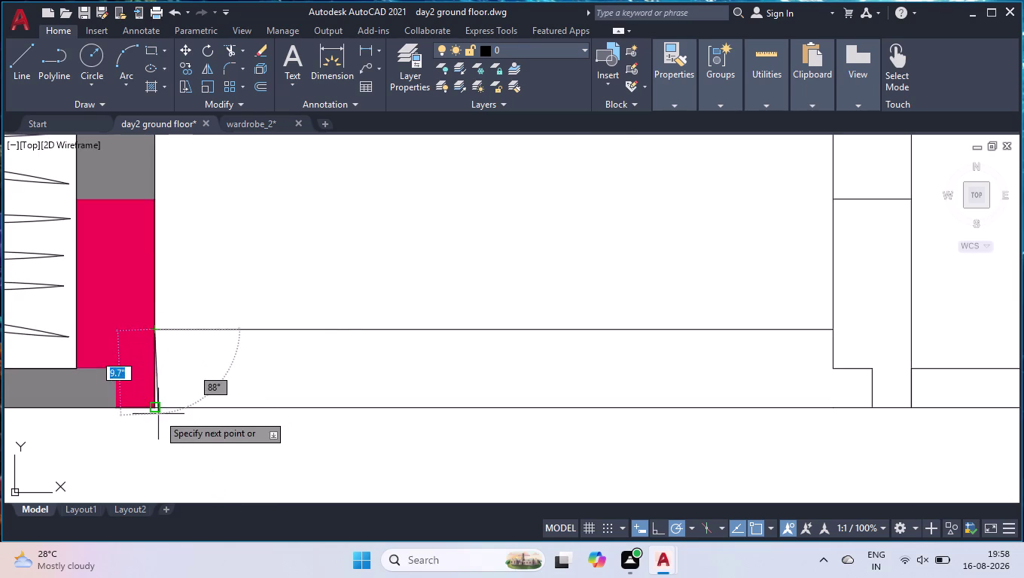
click(154, 411)
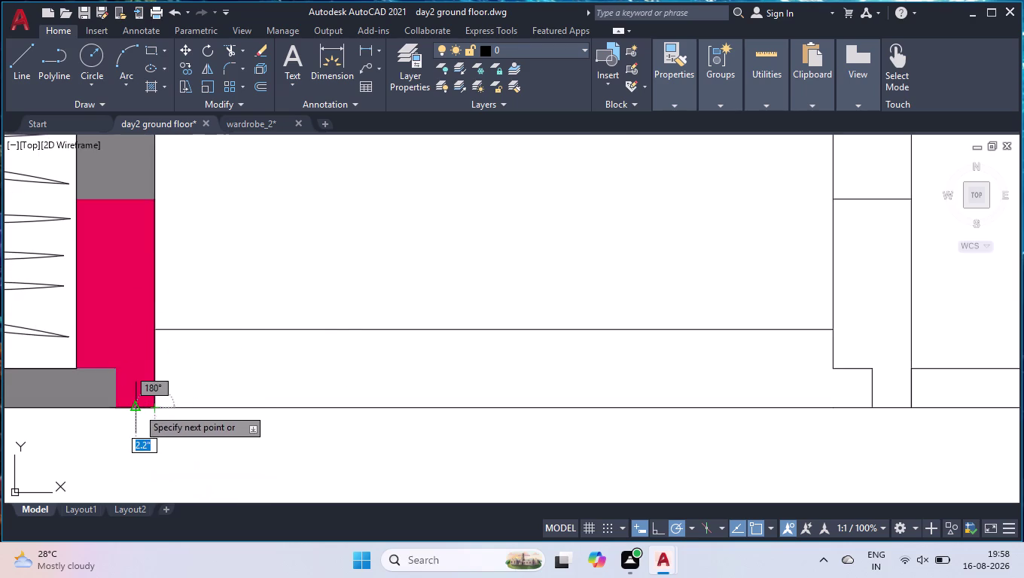
key(space)
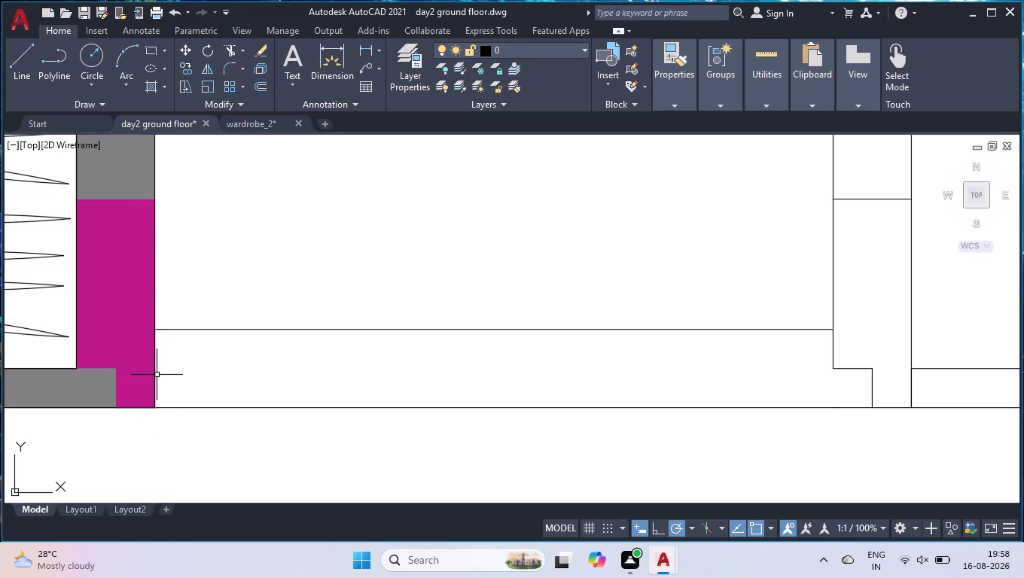
Move the vertical line at the bottom wall's left end 3'-3".
click(156, 372)
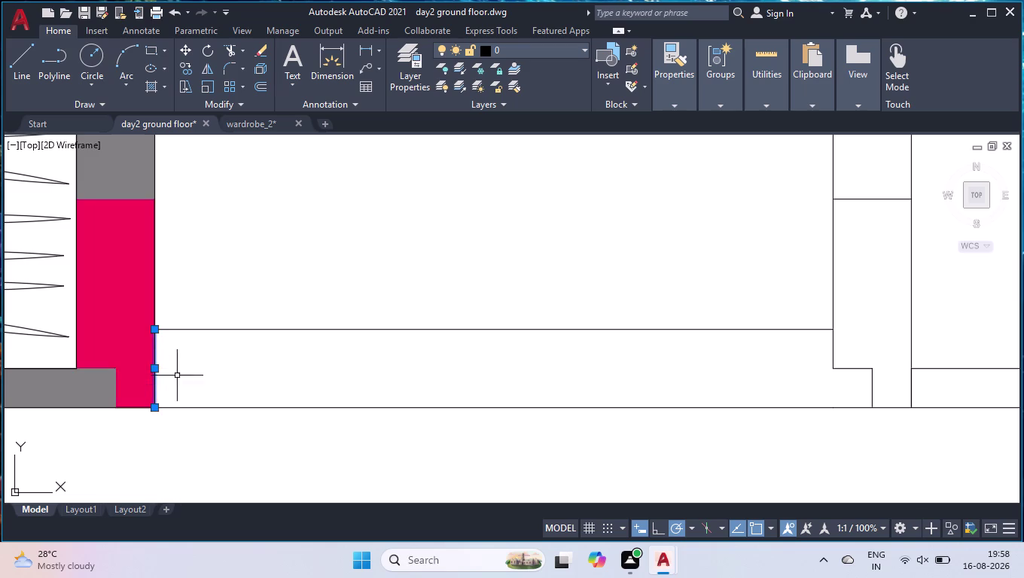
click(156, 369)
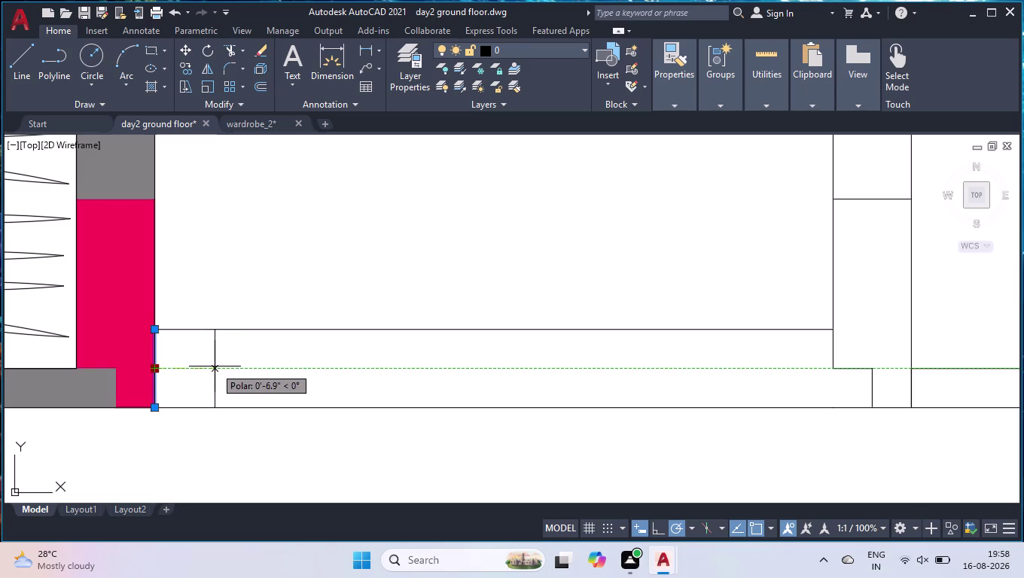
text(3'3)
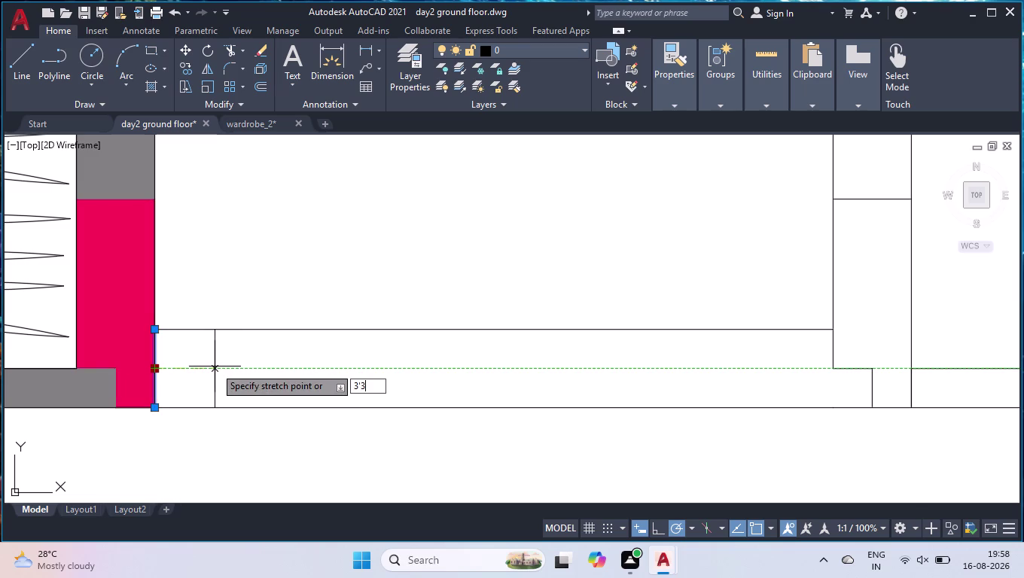
text(")
key(Return)
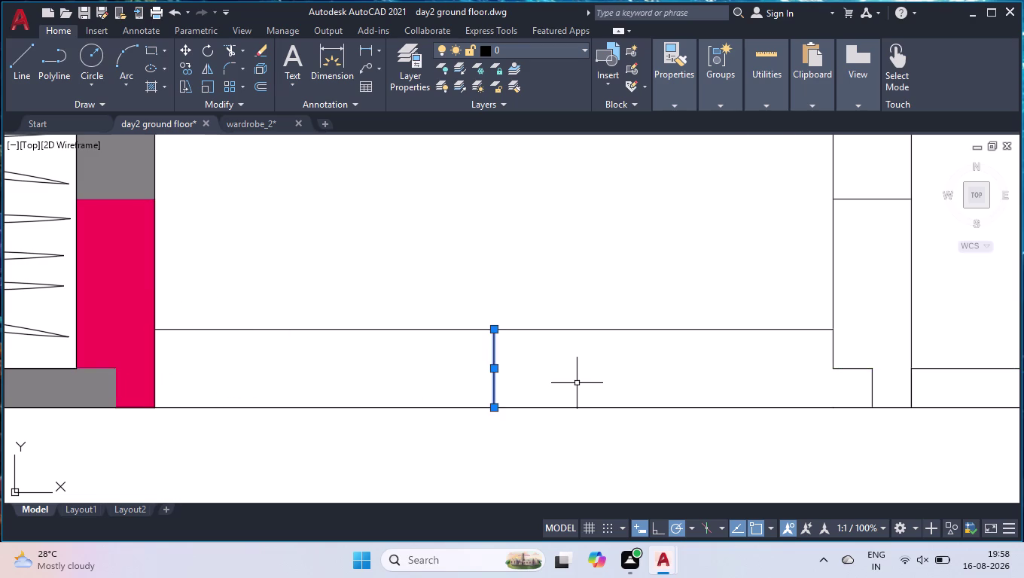
scroll(down, 3)
scroll(up, 3)
scroll(down, 3)
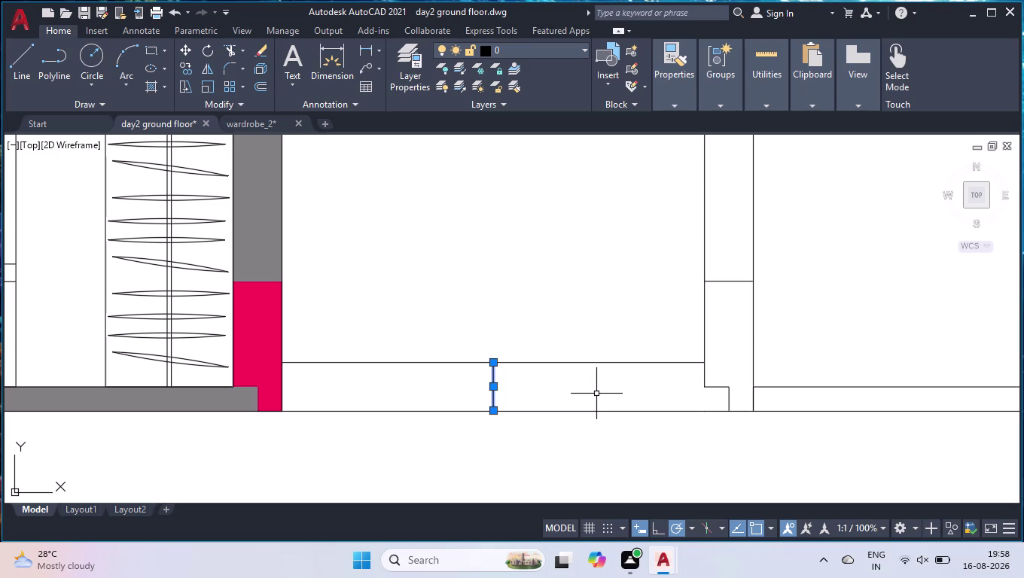
Undo the 3'-3" move with three U commands.
key(Delete)
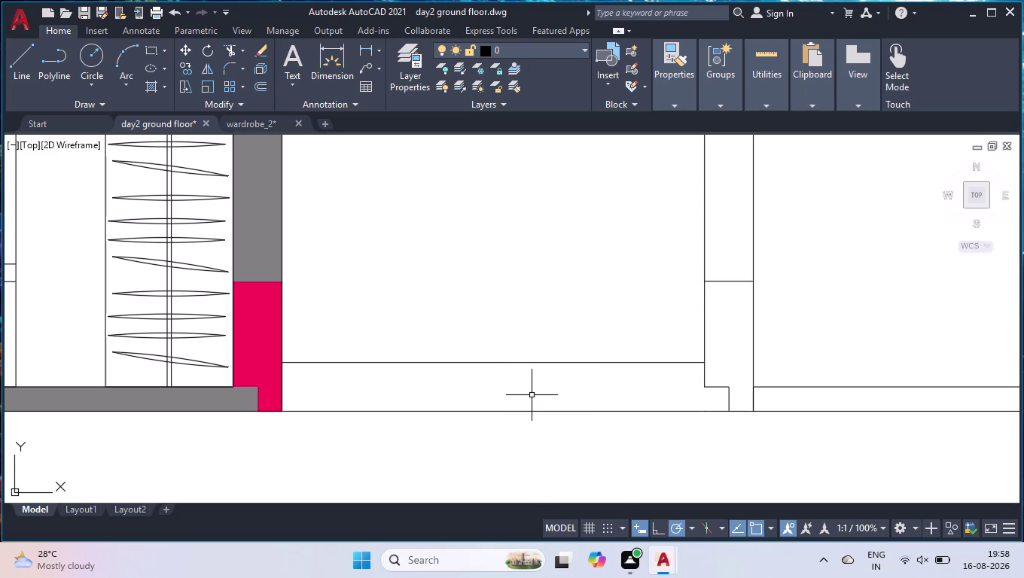
key(u)
key(Return)
key(u)
key(Return)
key(u)
key(Return)
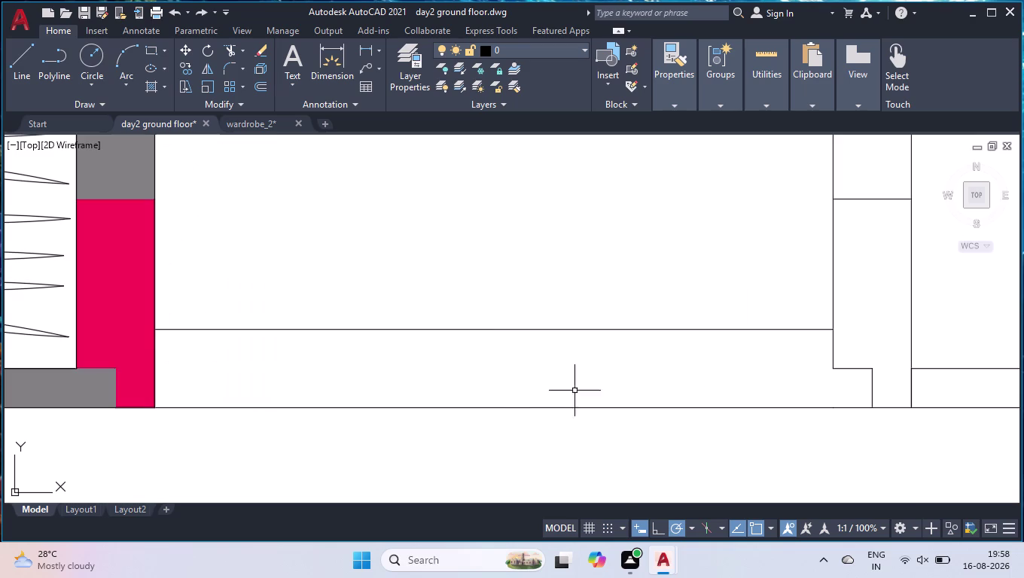
Move the vertical line 1'-7.5" to the right instead.
click(155, 370)
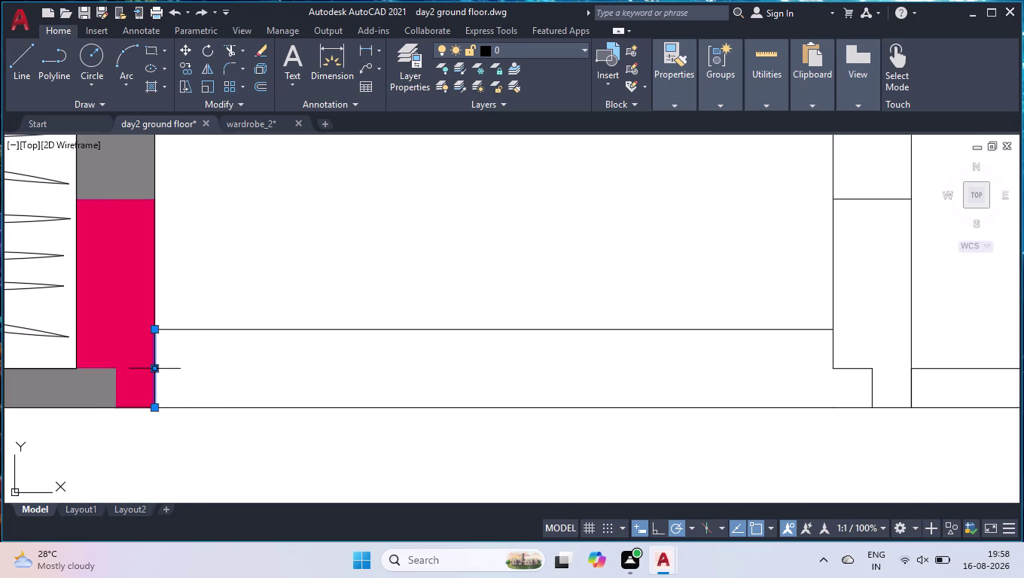
click(155, 372)
text(1)
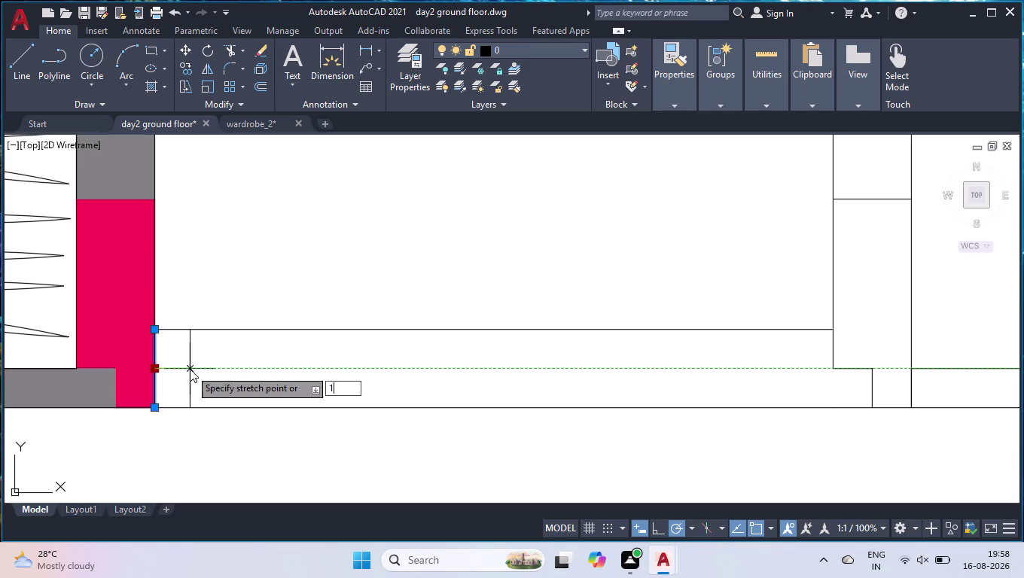
text(.)
key(BackSpace)
key(apostrophe)
text(7)
text(.5")
key(Return)
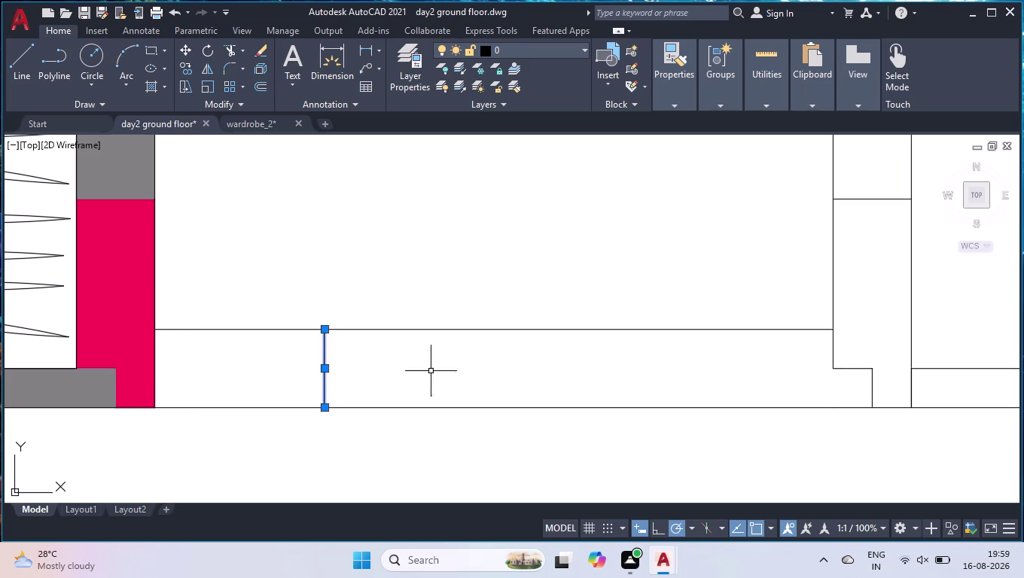